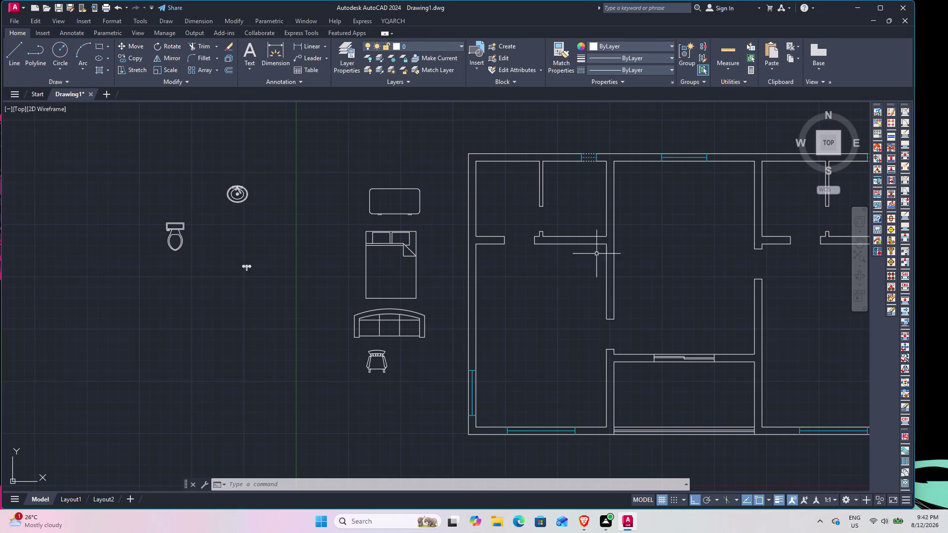
Zoom and pan the floor plan so the top-left bedroom fills the view.
scroll(down, 3)
middle_drag(675, 265, 605, 244)
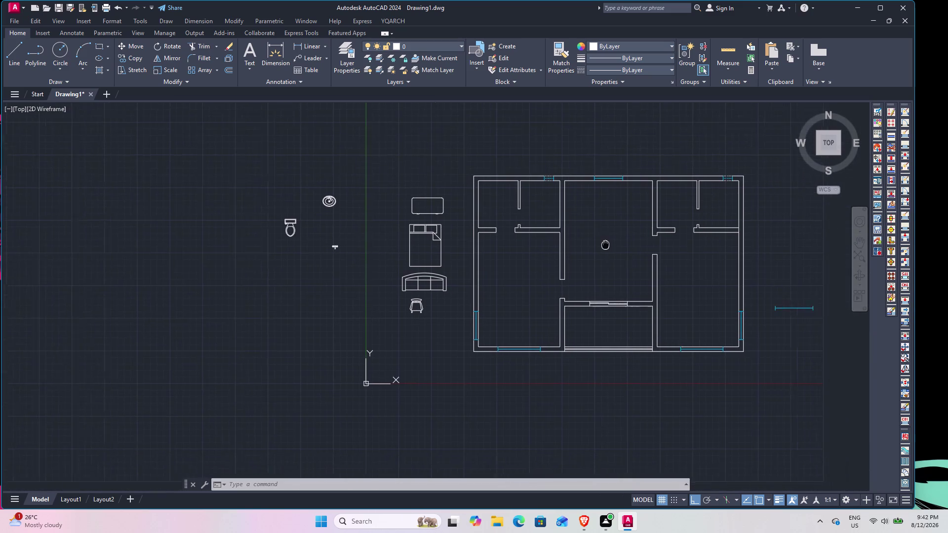
middle_drag(605, 244, 570, 250)
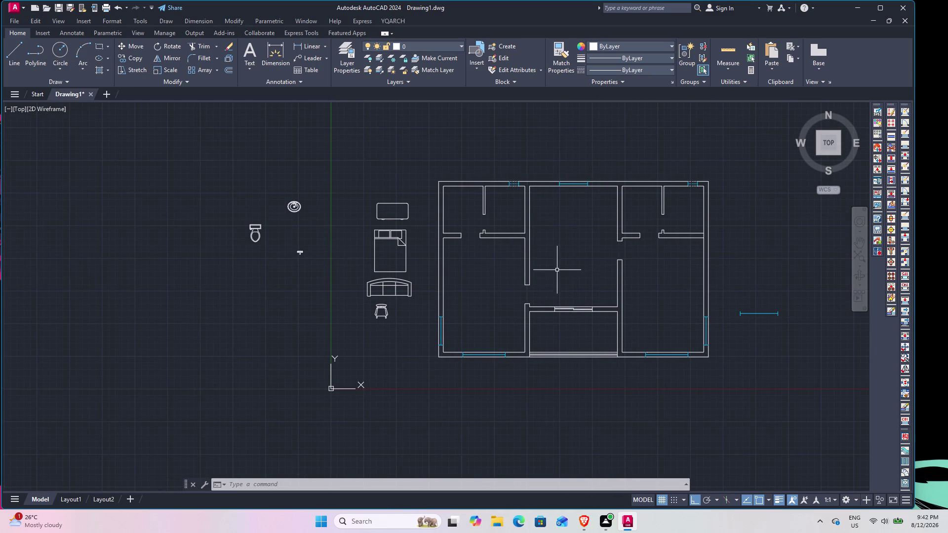
scroll(up, 3)
scroll(down, 3)
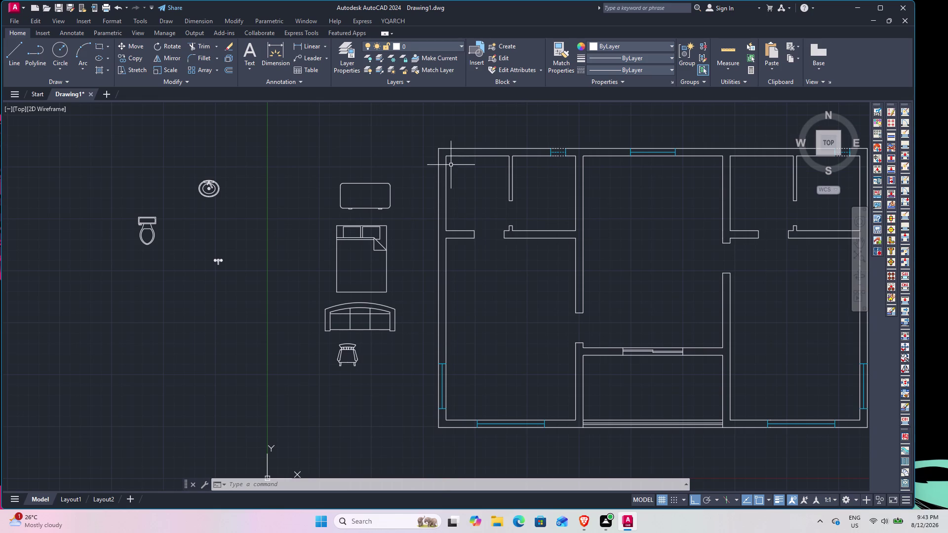
scroll(up, 3)
middle_drag(463, 170, 428, 179)
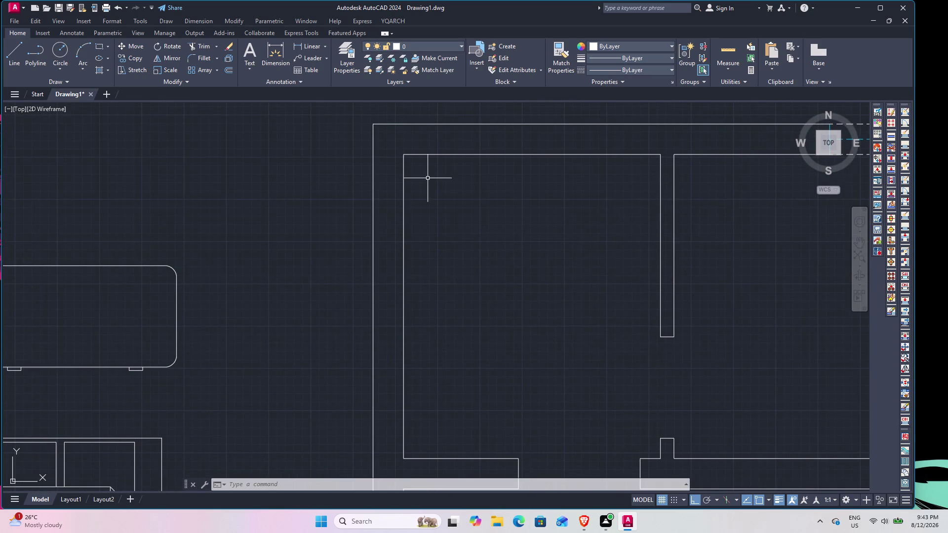
Draw a line from 1.5' below the room's inner top-left corner to its right wall.
text(L)
key(space)
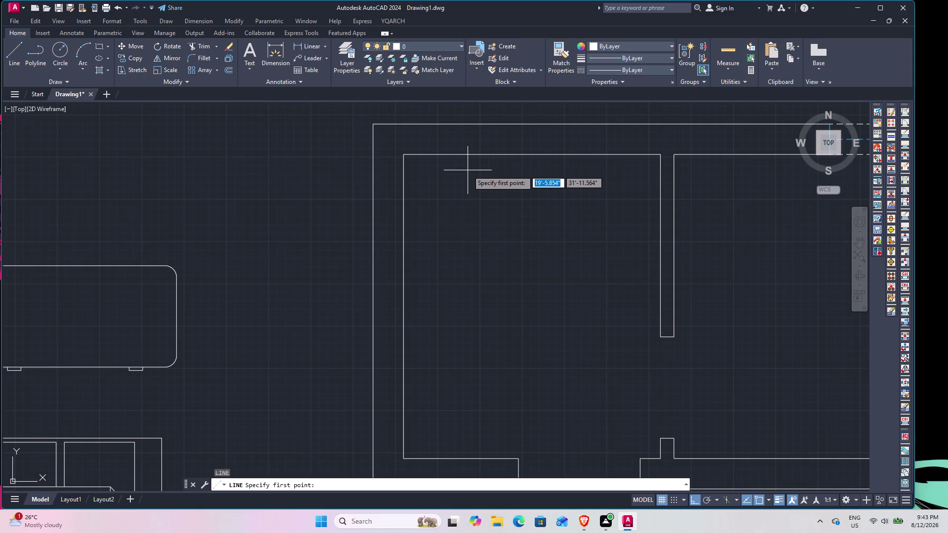
text(TK)
key(space)
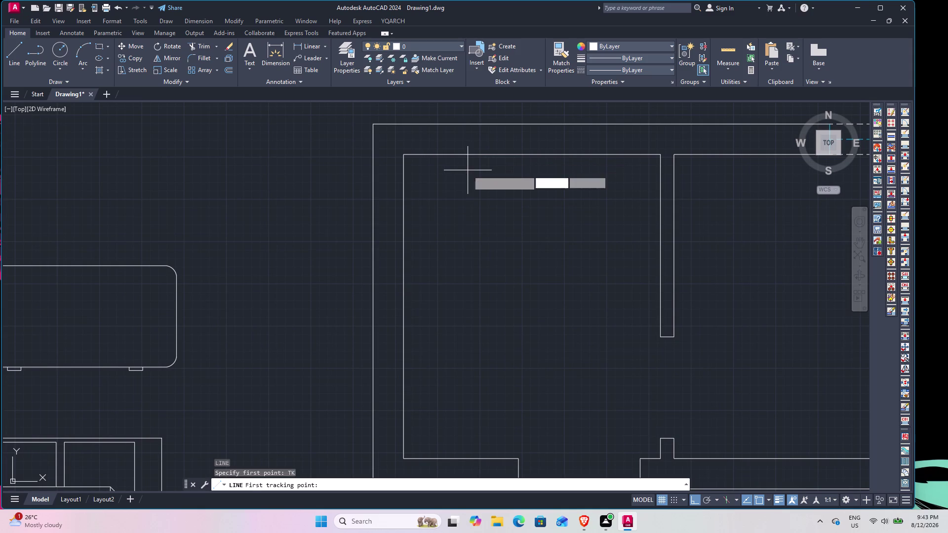
click(405, 157)
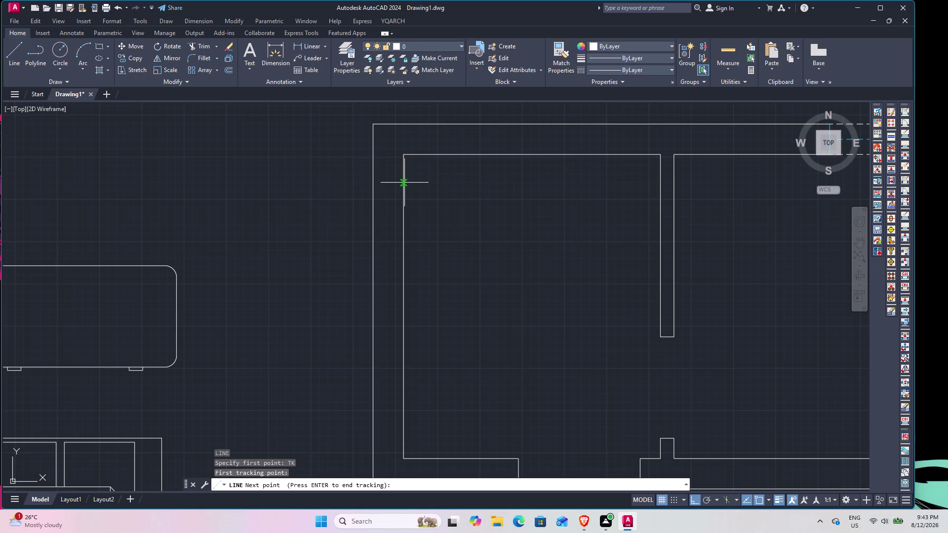
text(1)
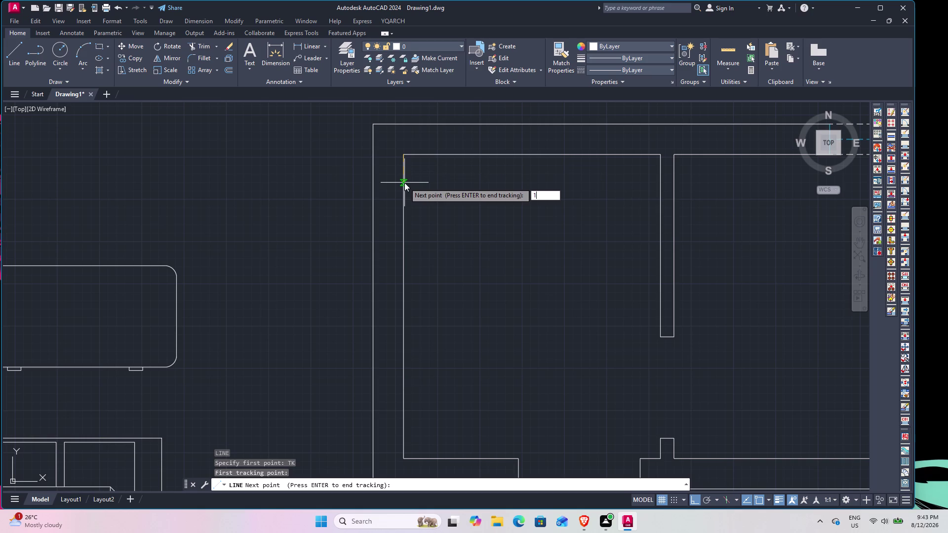
text(.5)
key(apostrophe)
key(Return)
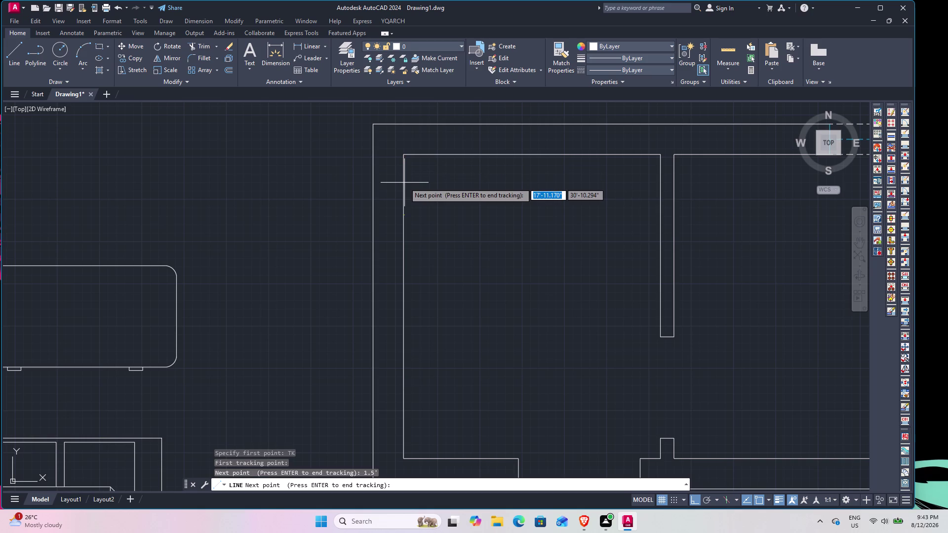
key(Return)
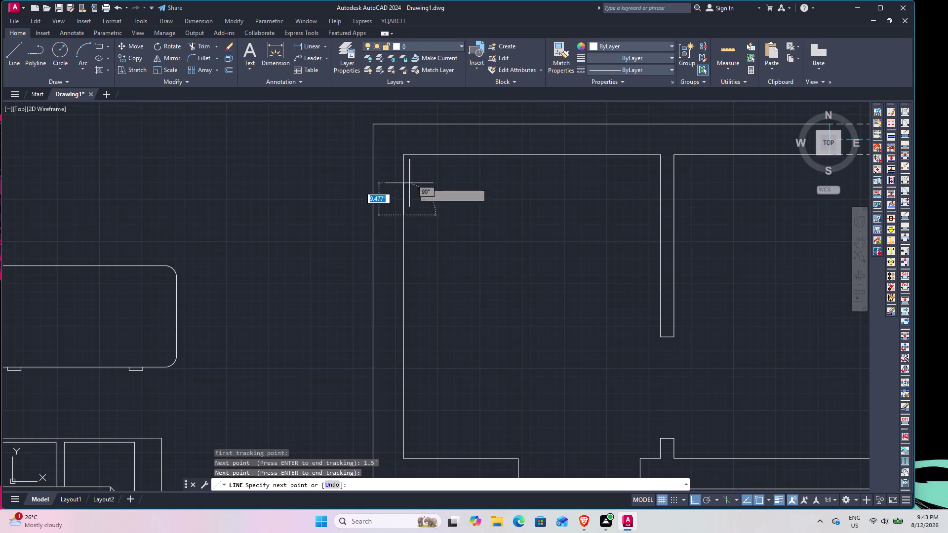
click(660, 217)
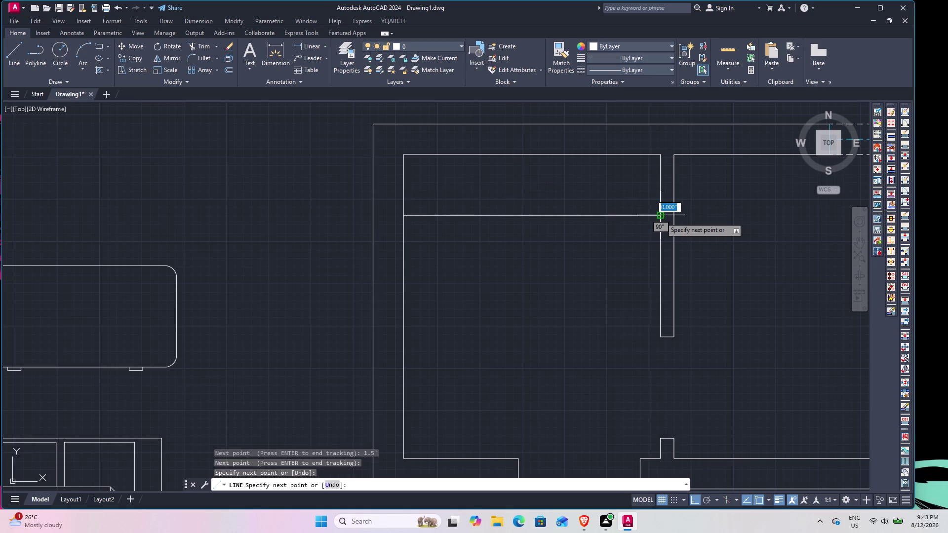
key(Escape)
scroll(down, 3)
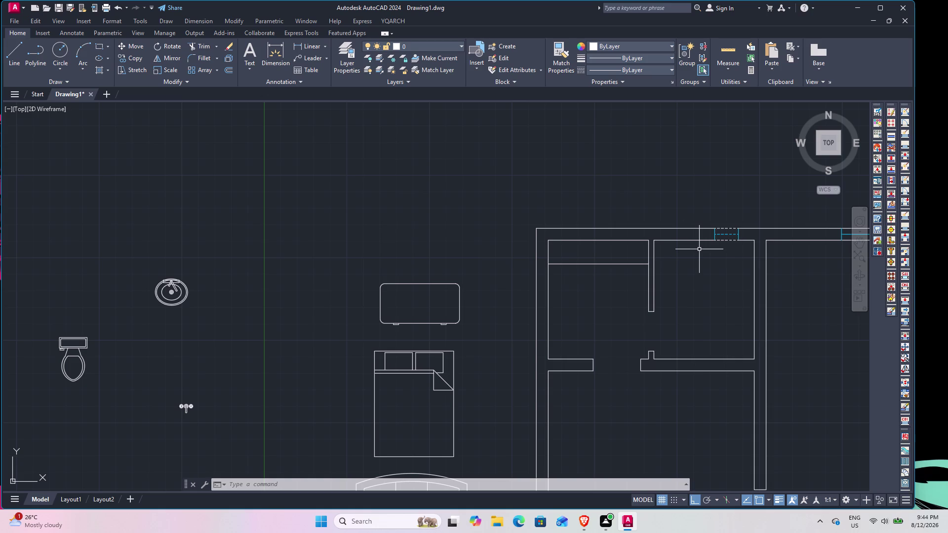
middle_drag(616, 264, 500, 190)
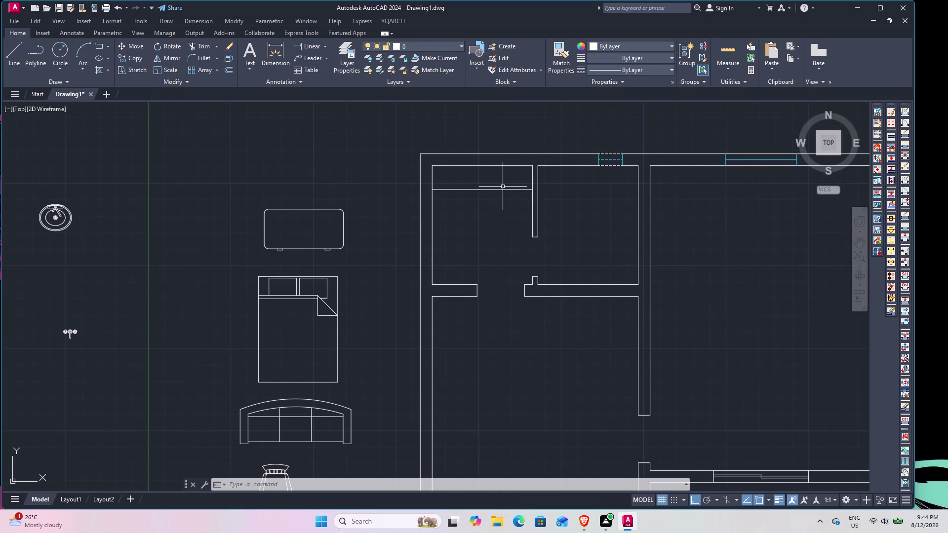
scroll(up, 3)
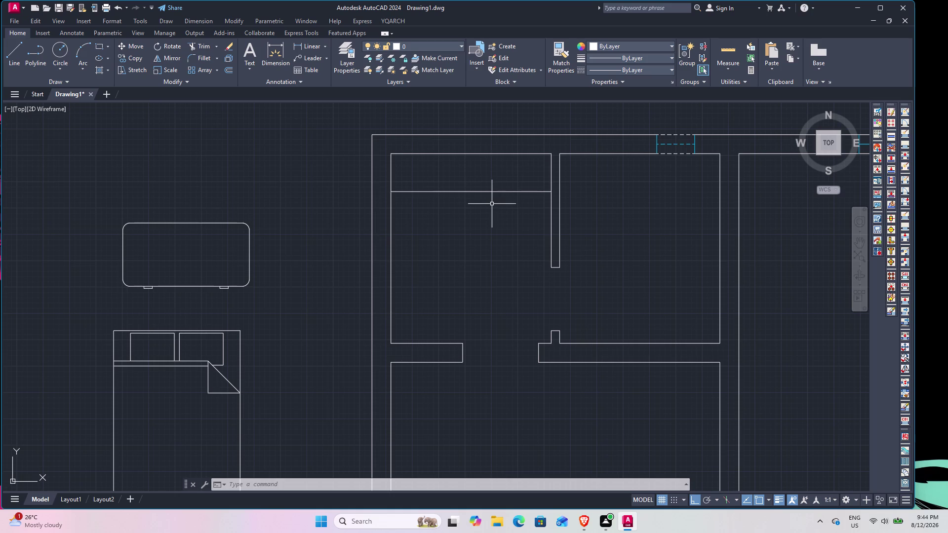
scroll(up, 3)
scroll(down, 3)
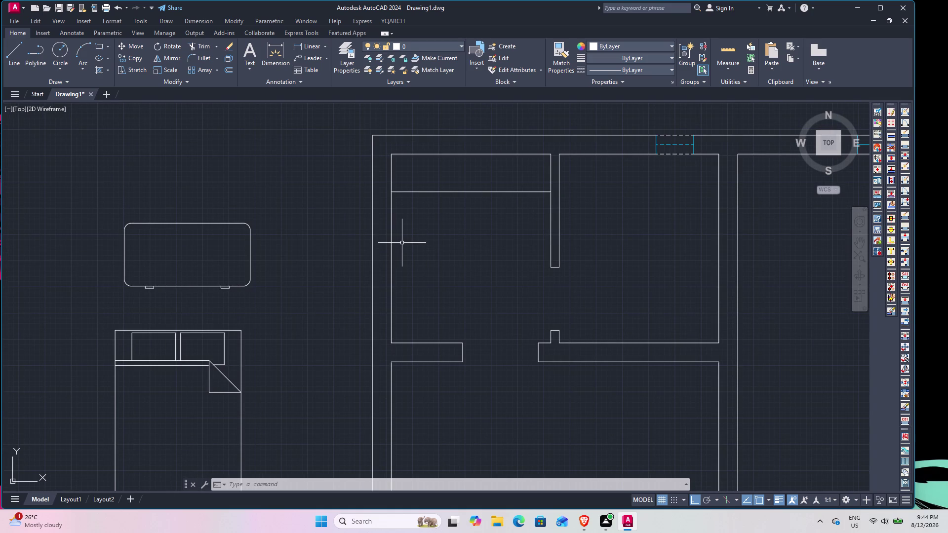
Offset the room's left wall line 1.8' inward to make a vertical line.
text(O)
key(space)
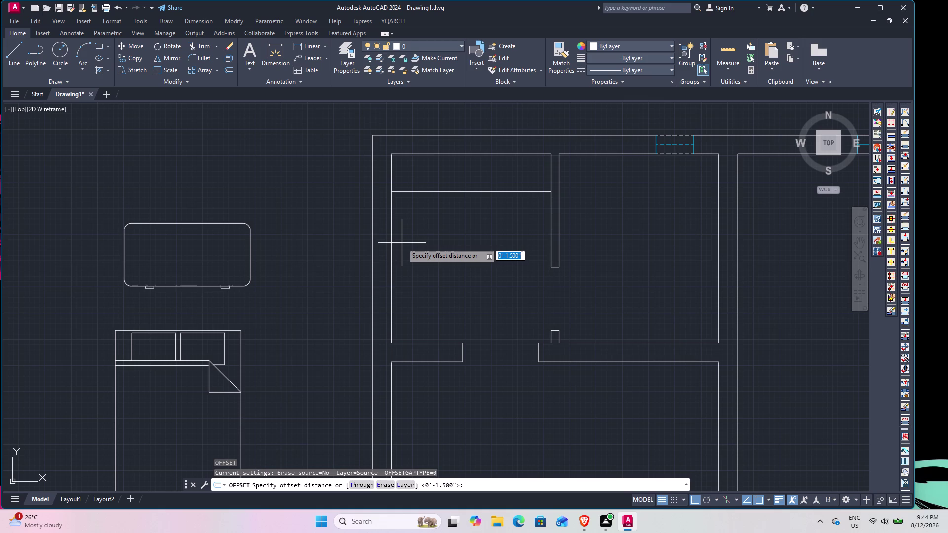
text(1.8')
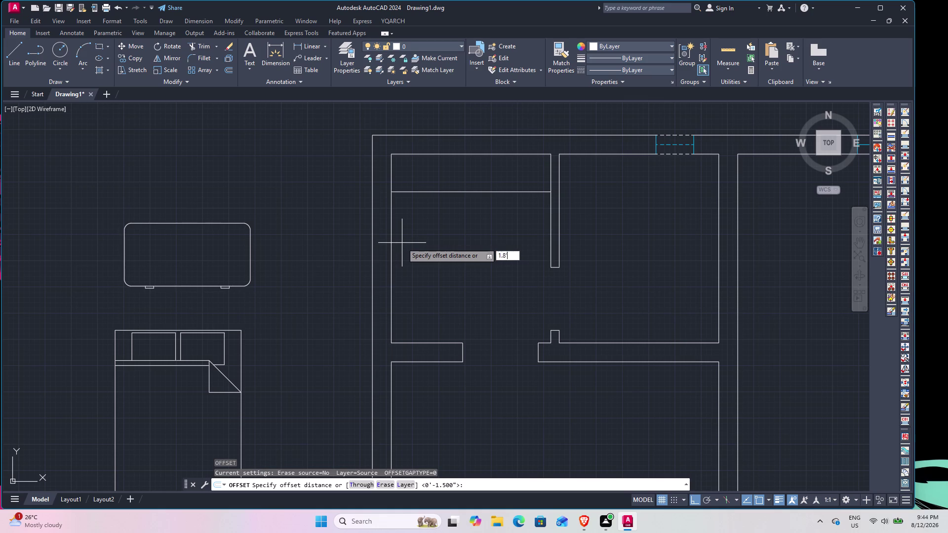
key(Return)
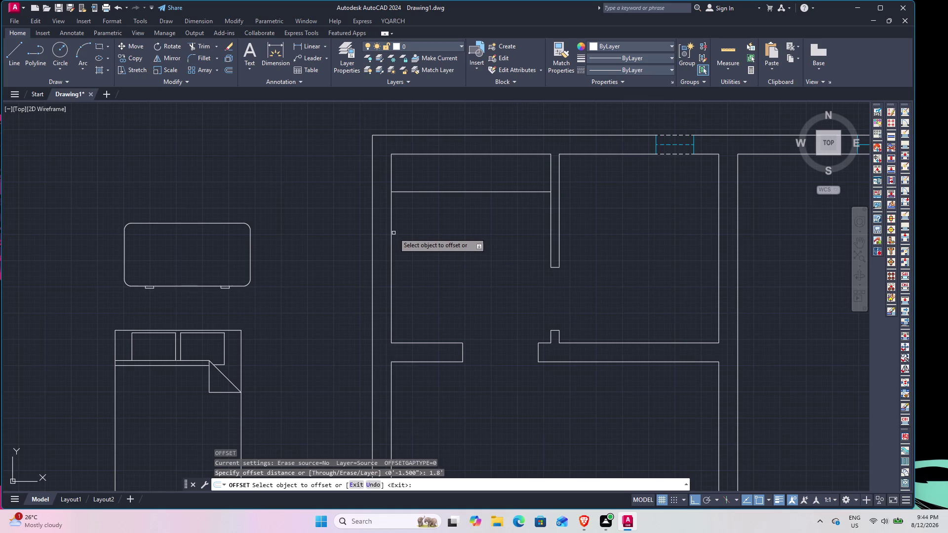
click(391, 228)
click(424, 225)
key(space)
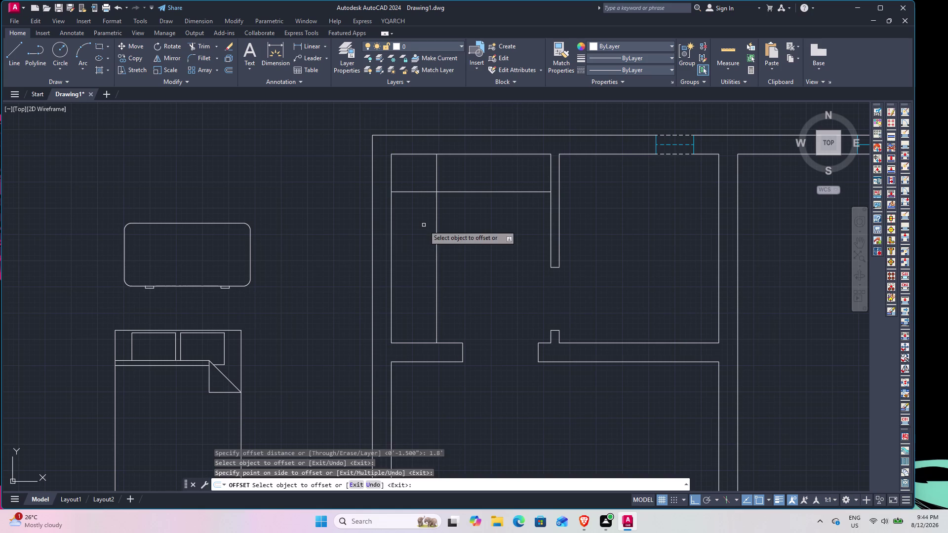
Trim the new vertical line where it extends above the horizontal line.
text(TR)
key(space)
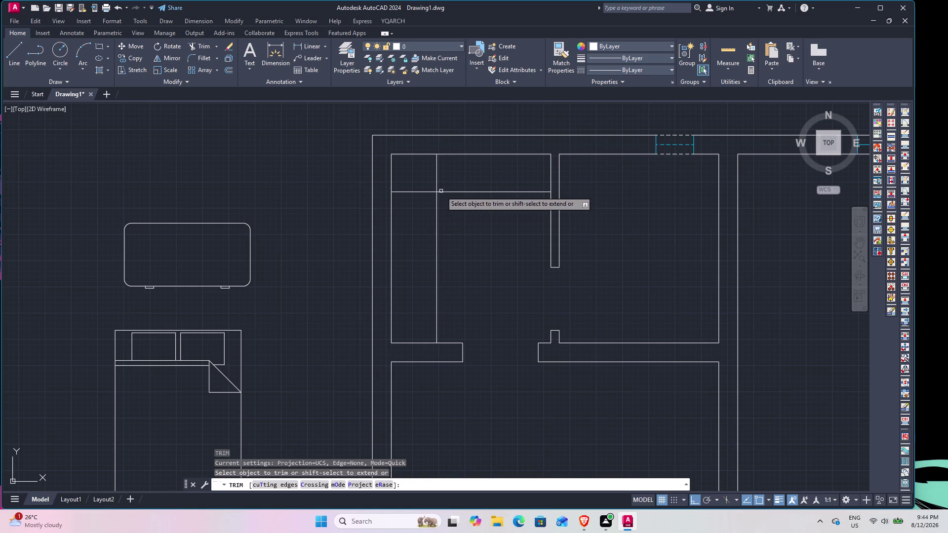
click(448, 180)
click(422, 170)
key(Escape)
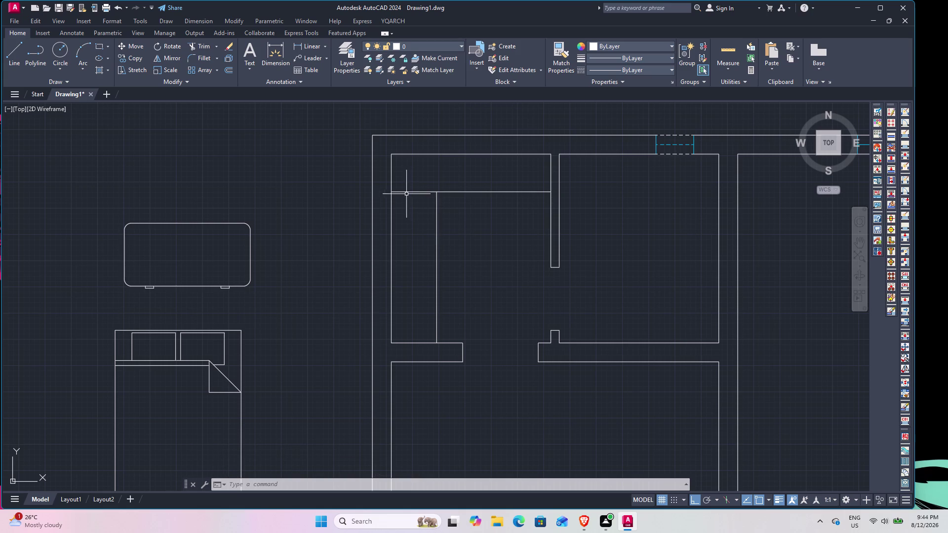
Copy the wardrobe's vertical divider 1 inch to its side.
scroll(up, 3)
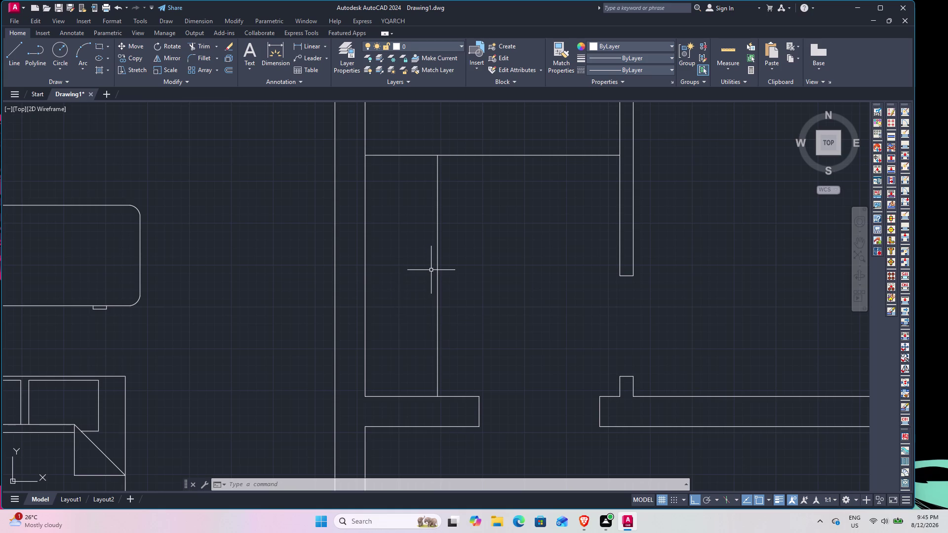
text(O)
key(space)
key(1)
key(Return)
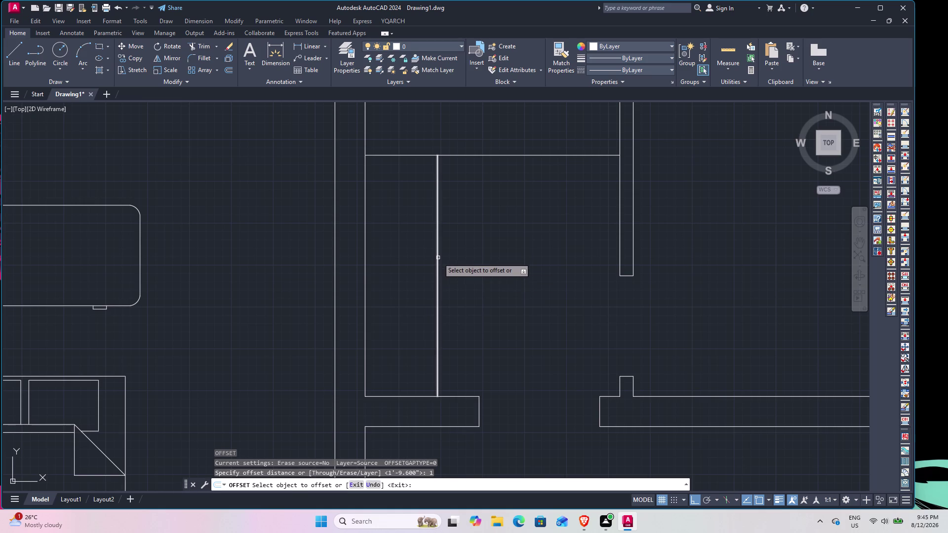
click(438, 258)
click(427, 272)
Copy the wardrobe's top line and the left wall line 1 inch inward.
click(405, 156)
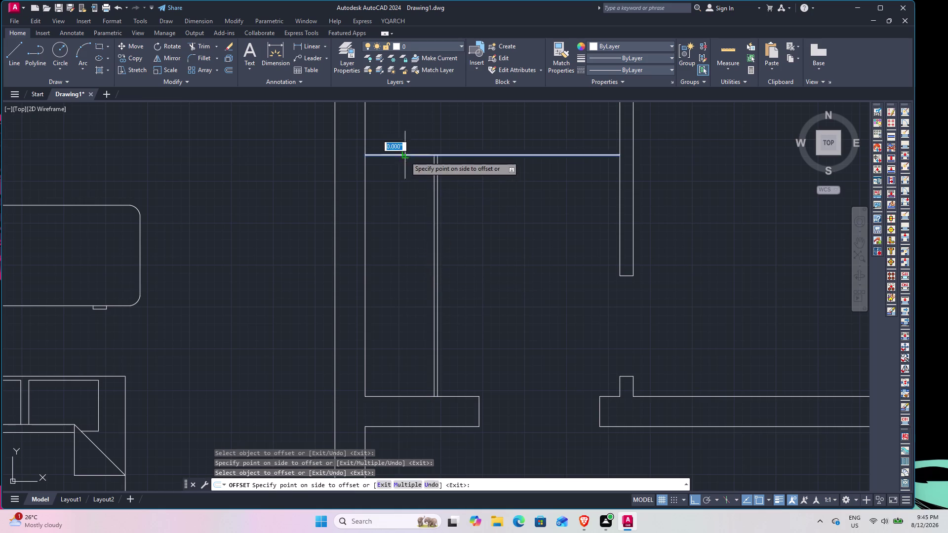
click(404, 173)
click(364, 229)
click(376, 229)
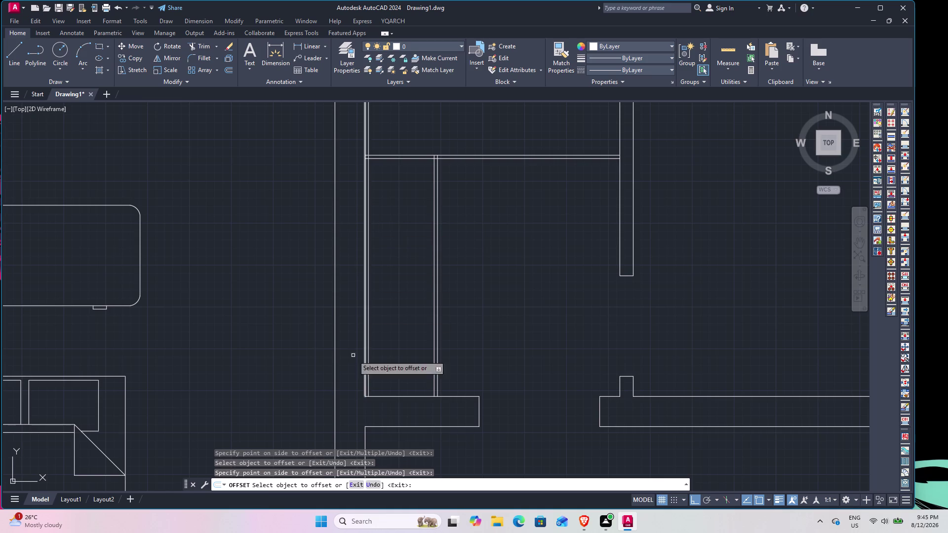
click(390, 396)
click(396, 381)
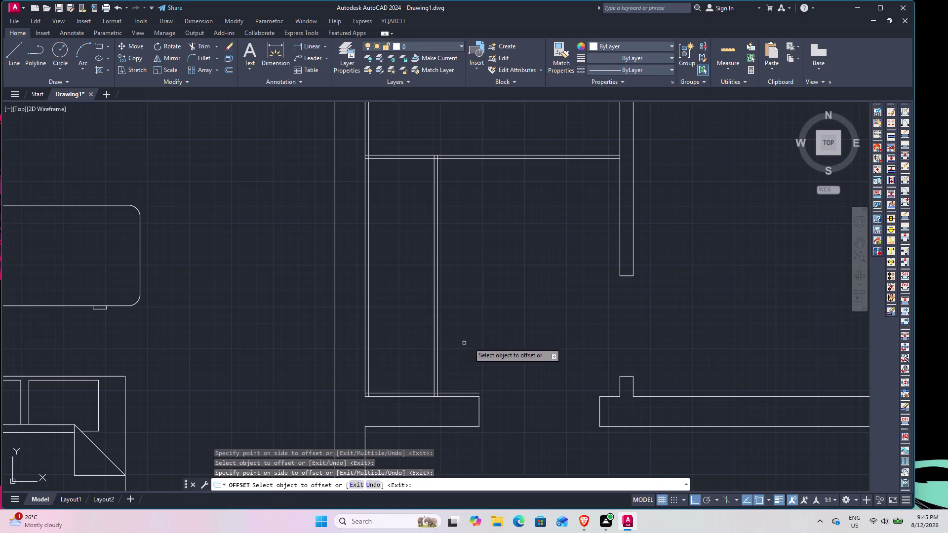
key(Escape)
text(TR)
key(space)
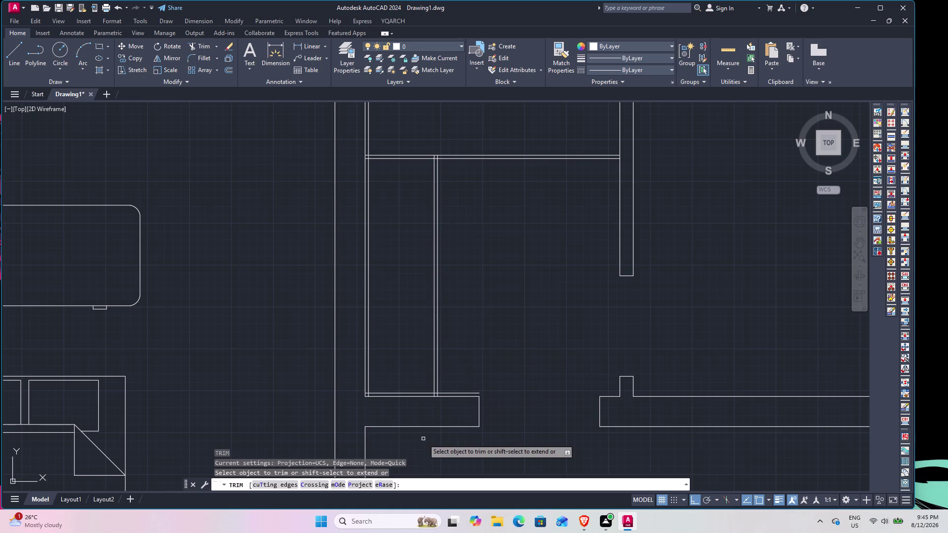
Trim the overlapping line ends at the wardrobe's bottom corners with fences and picks.
scroll(up, 3)
click(554, 243)
click(549, 222)
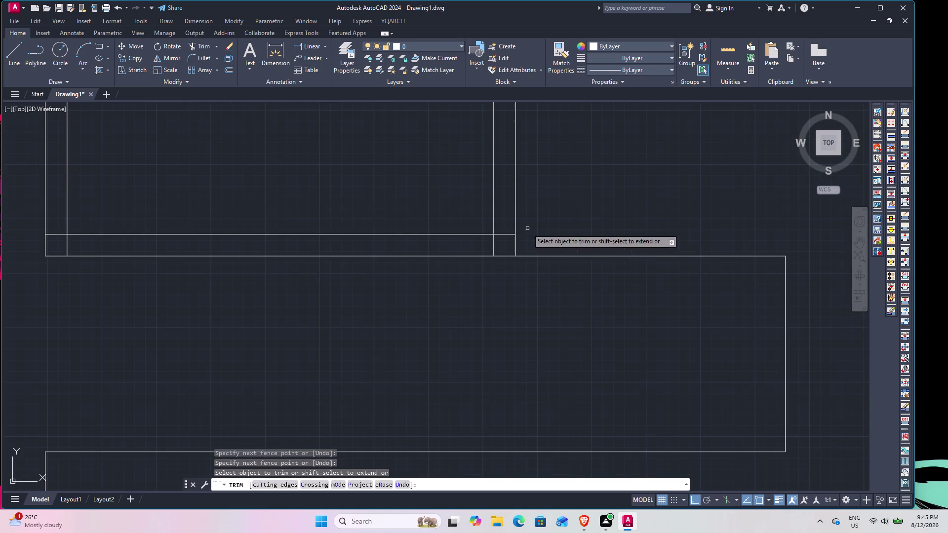
click(505, 224)
click(503, 245)
click(498, 248)
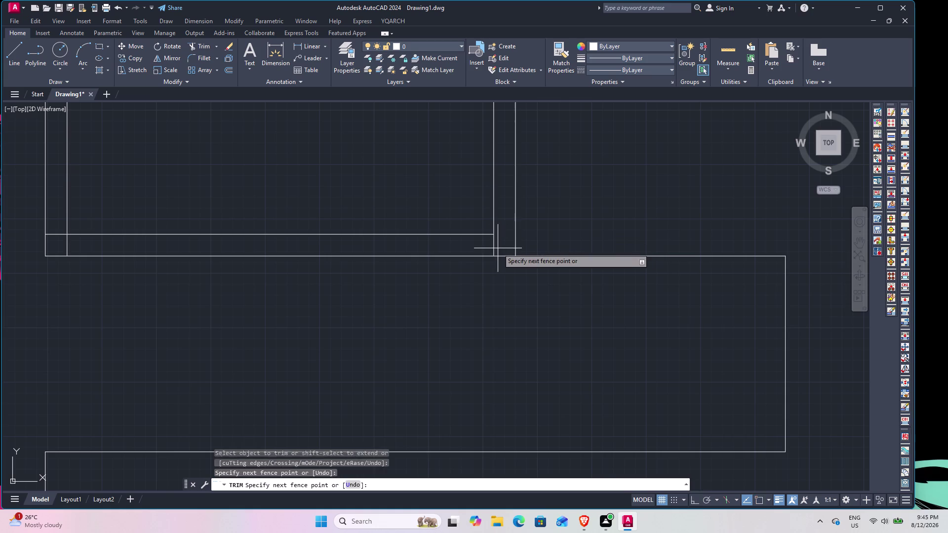
click(491, 248)
click(77, 243)
click(62, 246)
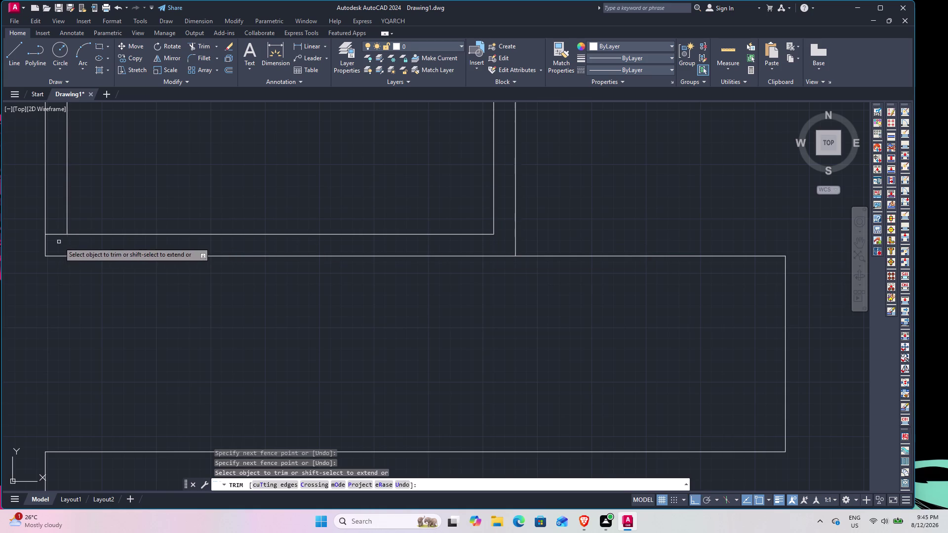
click(59, 242)
click(58, 221)
Fence-trim the crossed line ends at the next wardrobe corner.
scroll(down, 3)
middle_drag(125, 147, 168, 431)
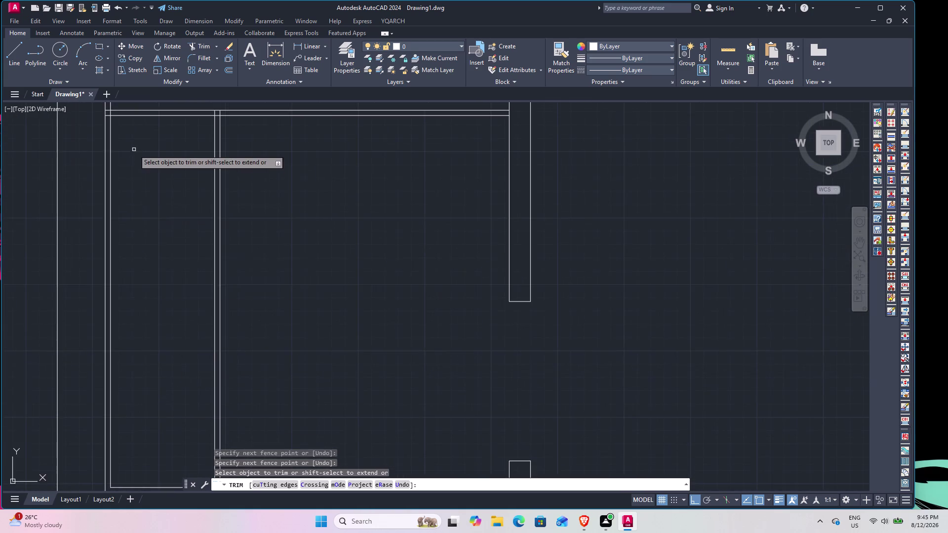
middle_drag(134, 153, 182, 293)
scroll(up, 3)
click(133, 272)
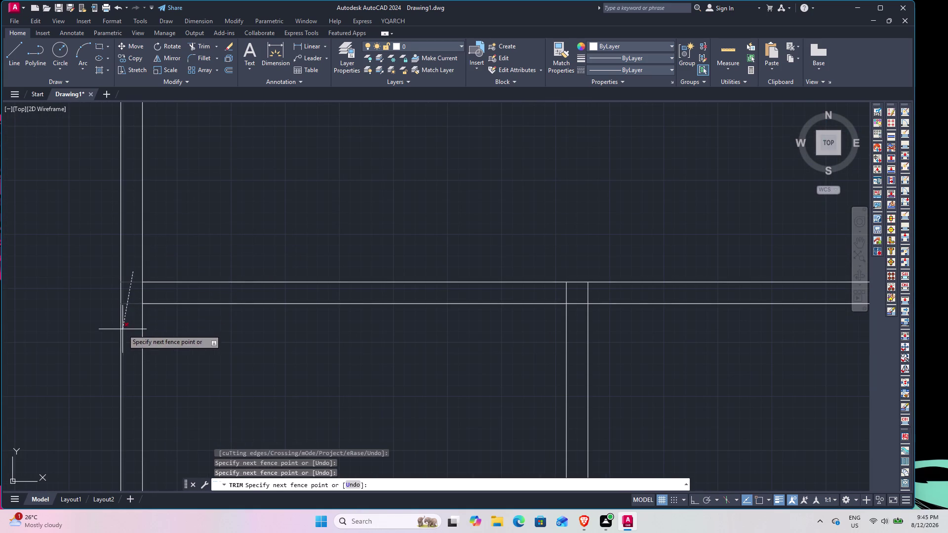
click(122, 329)
drag(135, 295, 140, 293)
click(156, 288)
drag(599, 294, 594, 294)
click(552, 297)
click(574, 312)
click(574, 295)
scroll(down, 3)
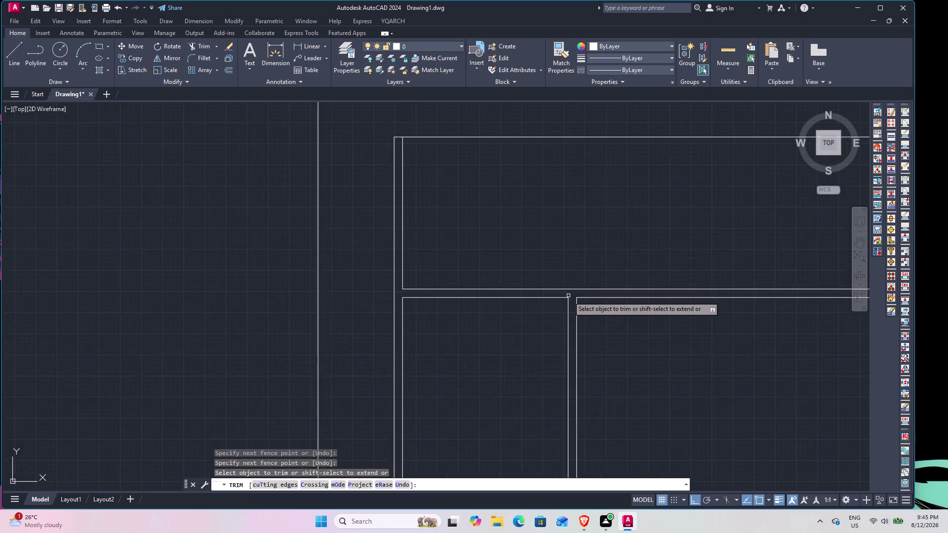
Trim the line above the tall wardrobe rectangle, then end trimming.
scroll(down, 3)
middle_drag(560, 308, 512, 184)
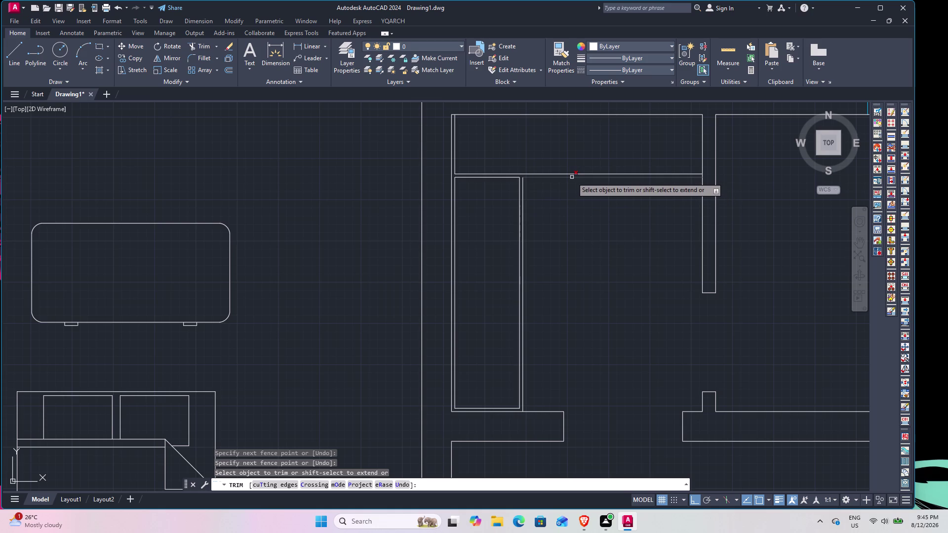
click(571, 177)
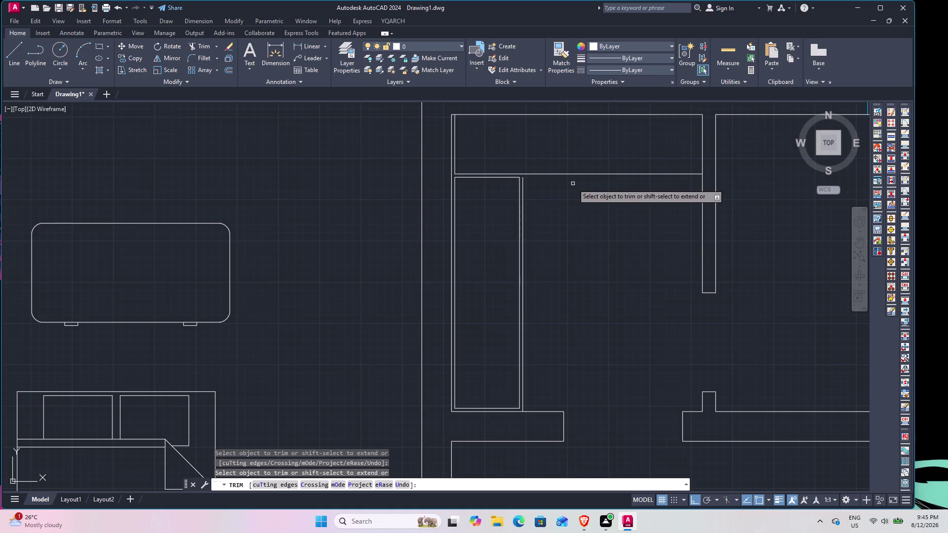
scroll(down, 3)
scroll(up, 3)
scroll(up, 3)
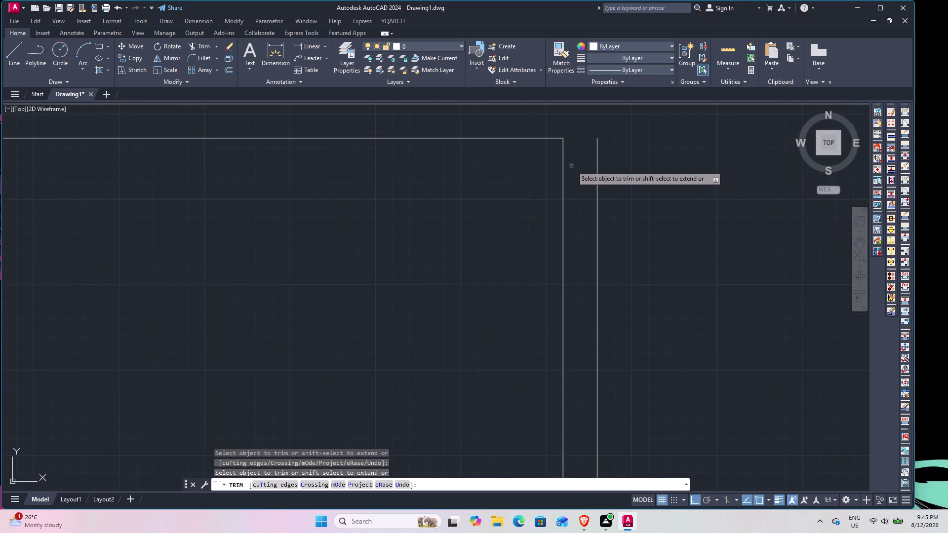
key(Escape)
Try extending a line with EX, cancel it, and view the whole wardrobe again.
text(E)
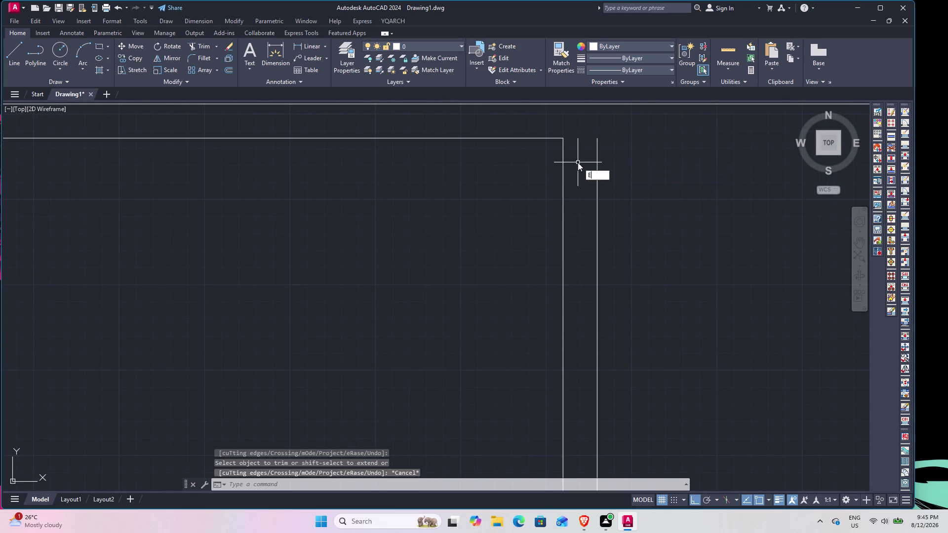
text(X)
key(space)
click(598, 163)
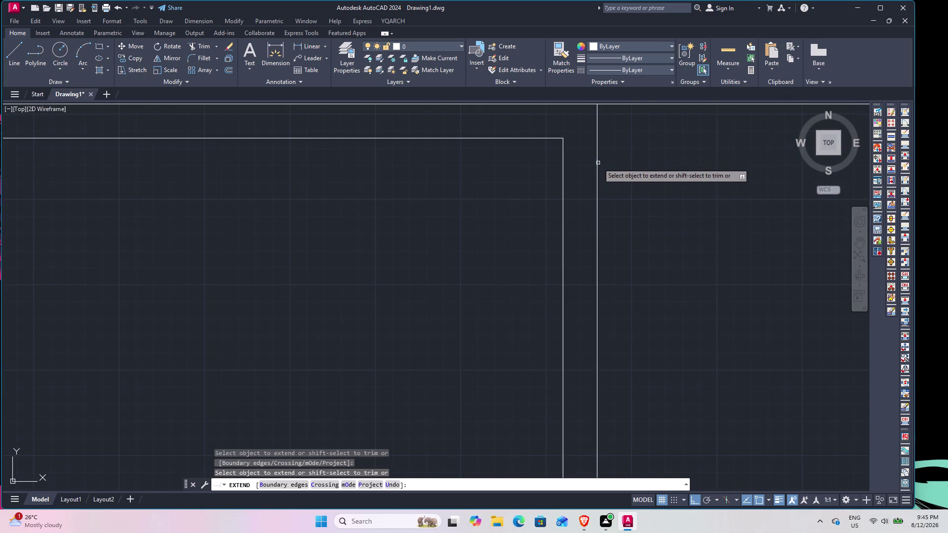
key(grave)
key(Escape)
key(Escape)
scroll(down, 3)
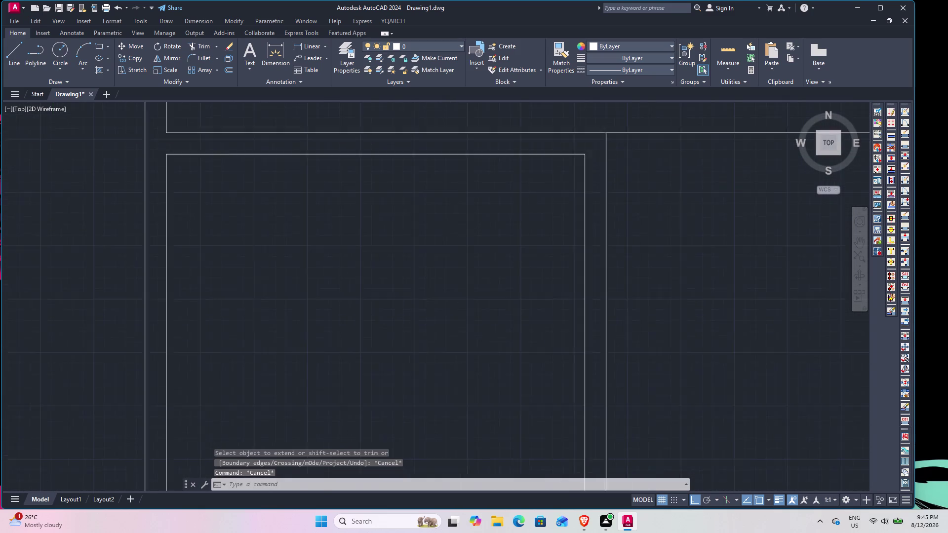
scroll(down, 3)
scroll(down, 3)
middle_drag(601, 185, 351, 194)
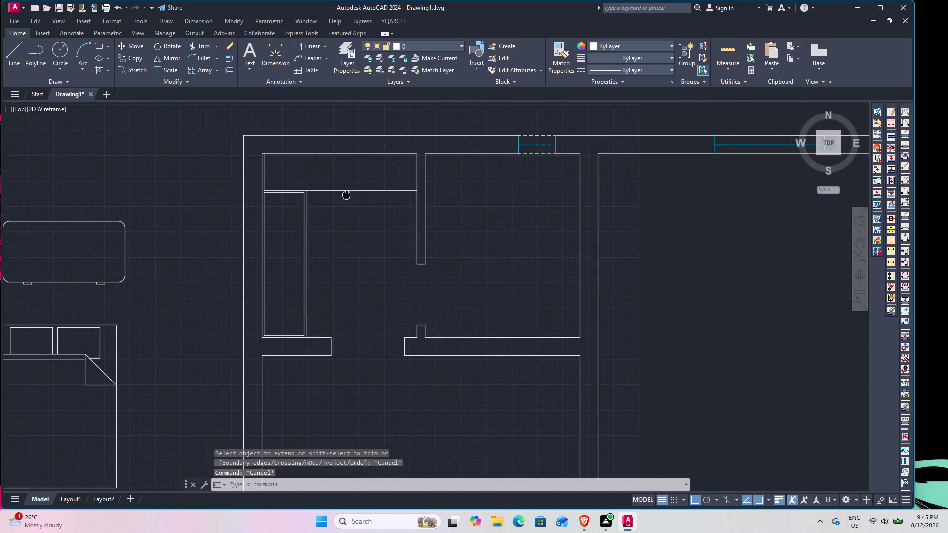
middle_drag(351, 194, 368, 185)
Start the DI and DIM commands, cancelling each one.
text(D)
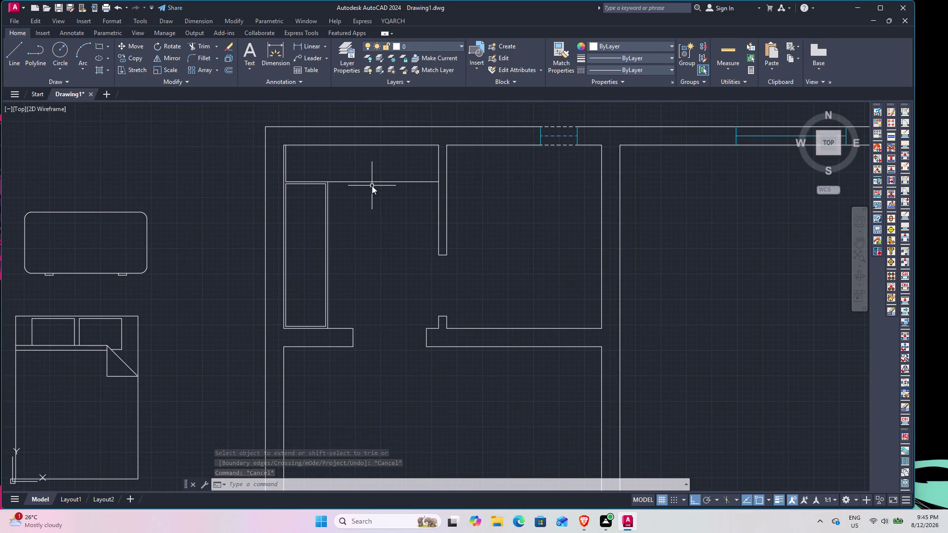
text(I)
key(space)
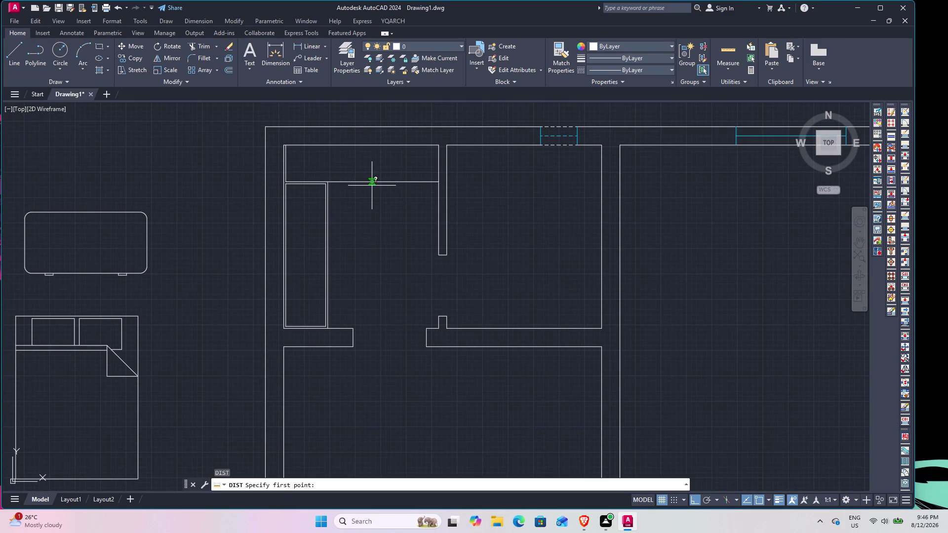
key(Escape)
text(DI)
key(space)
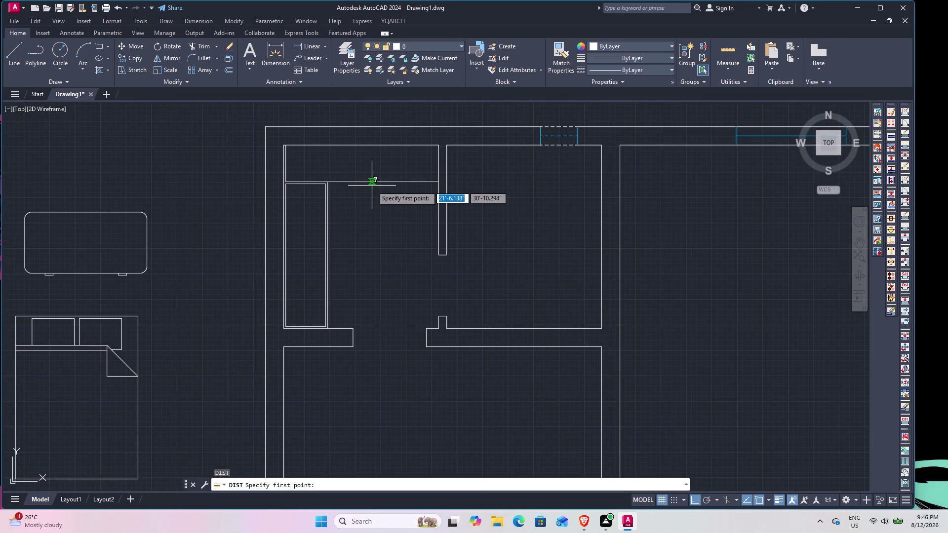
key(Escape)
text(DI)
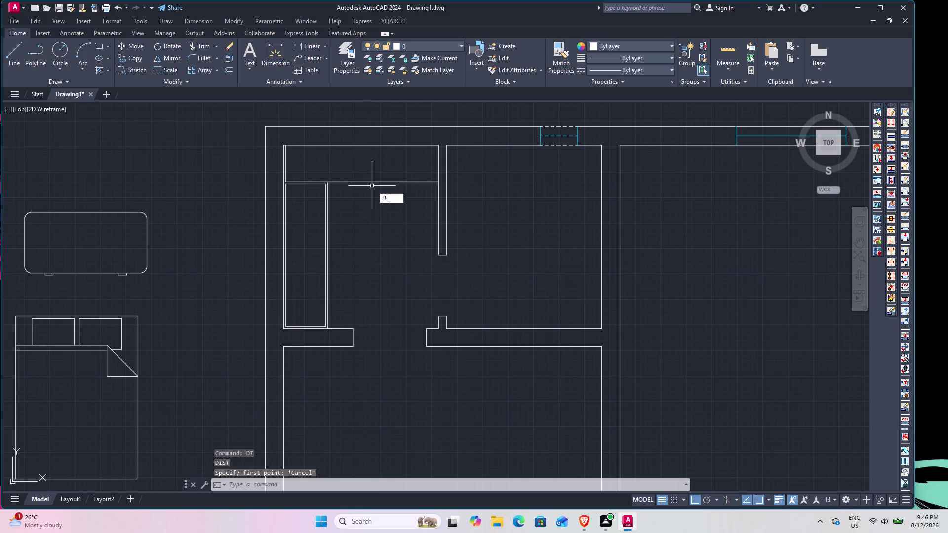
text(M)
key(space)
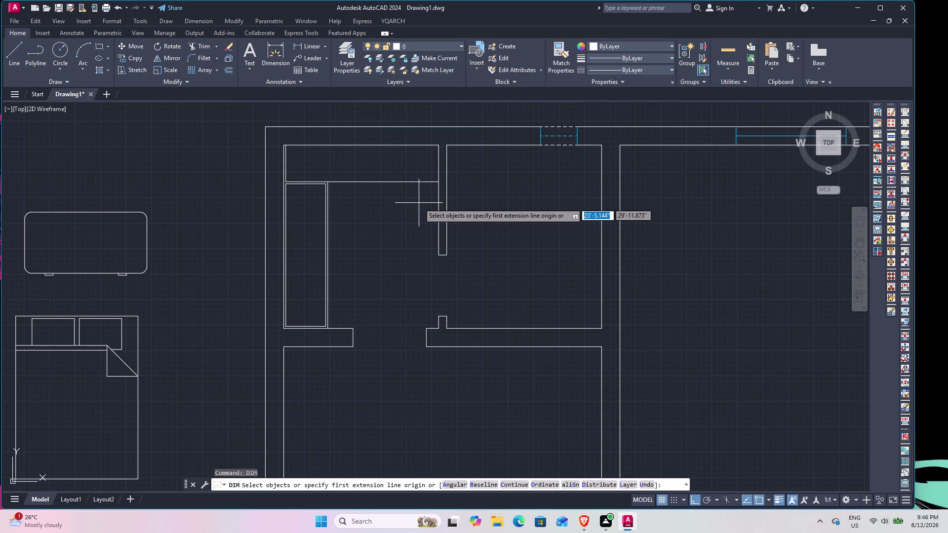
key(Escape)
Open the Dimension Style Manager and back out of creating a new style.
text(D)
key(space)
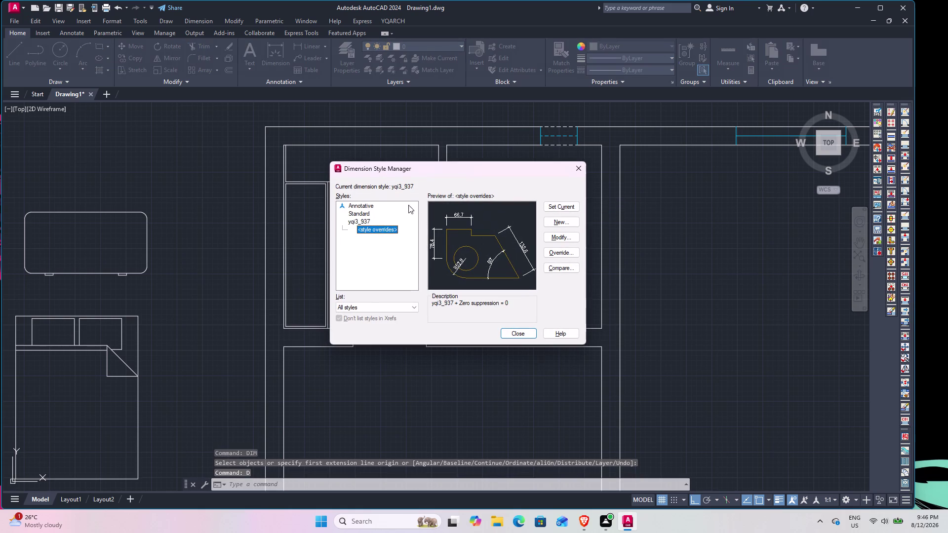
click(559, 223)
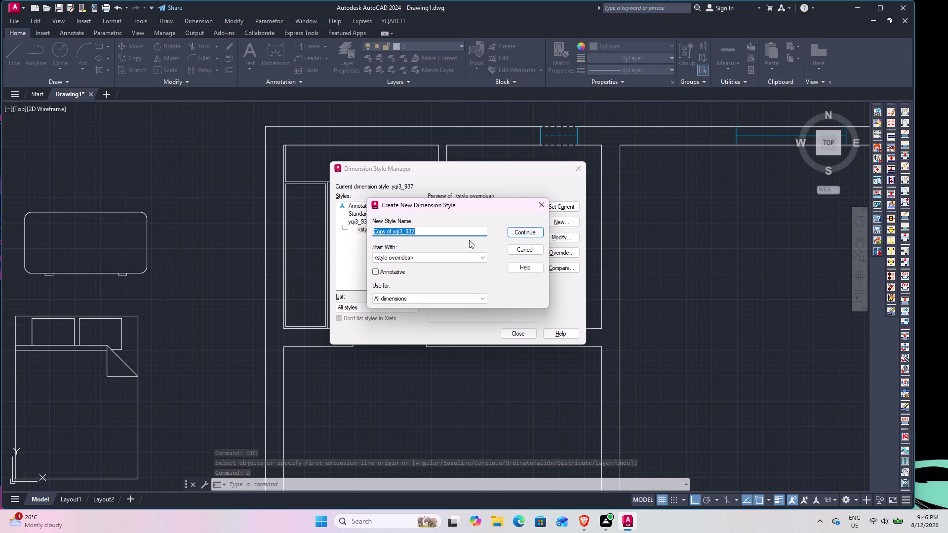
click(527, 249)
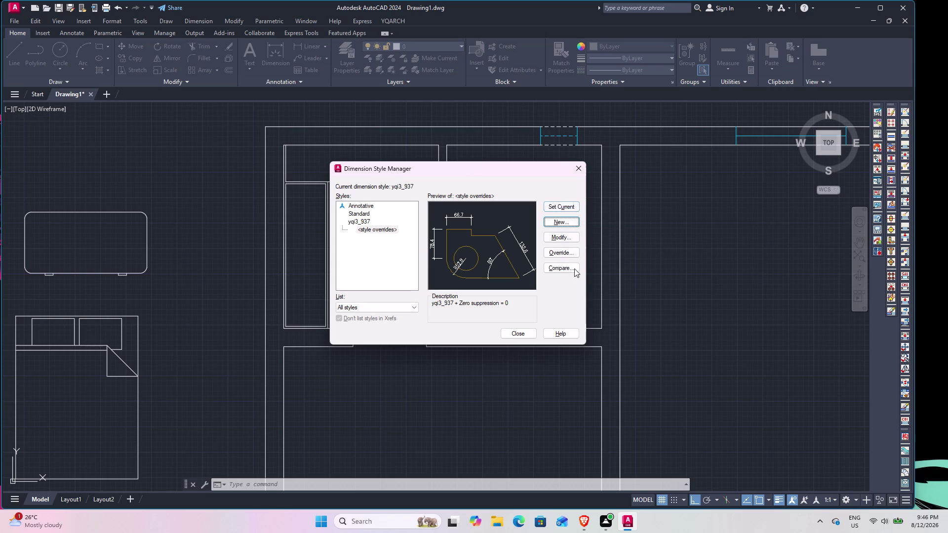
Review the style override's Primary Units, Tolerances, Alternate Units and Symbols pages, then cancel.
click(562, 233)
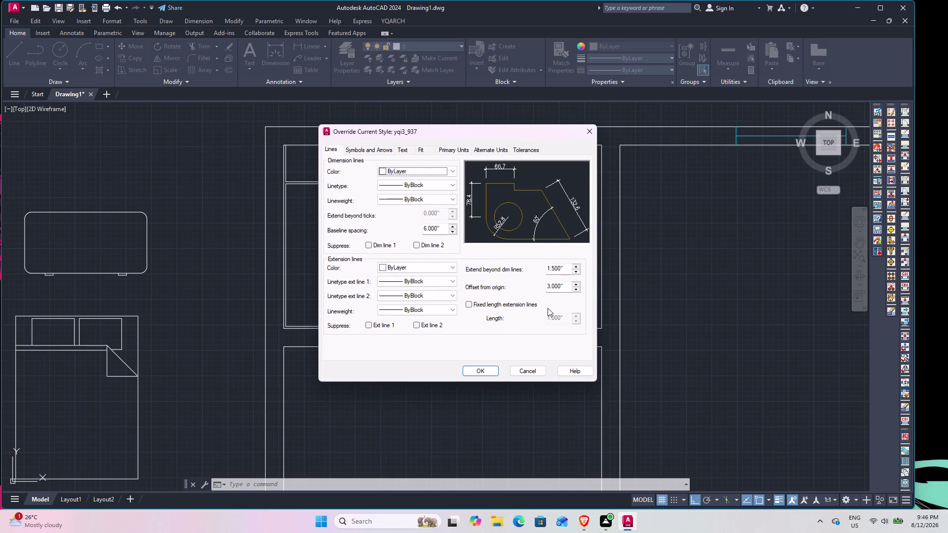
click(454, 148)
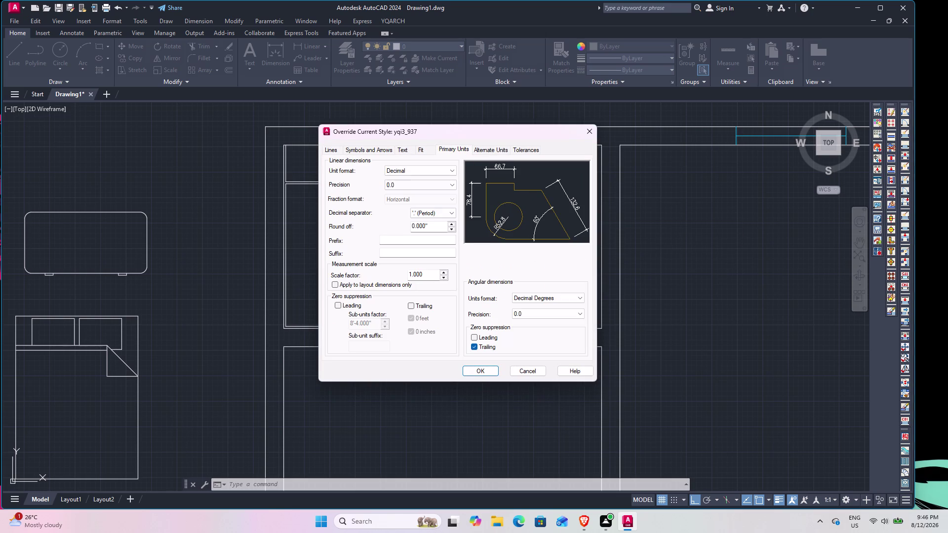
click(534, 151)
click(533, 150)
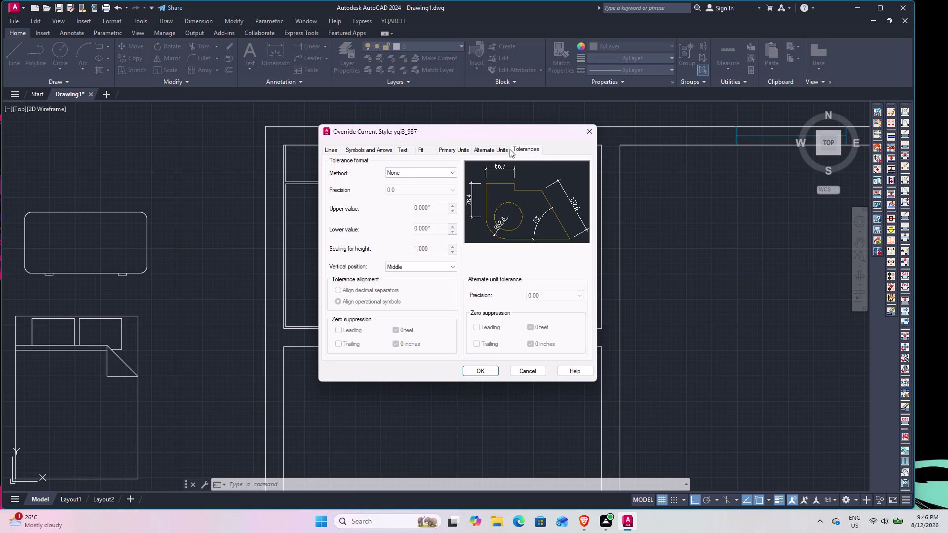
click(492, 147)
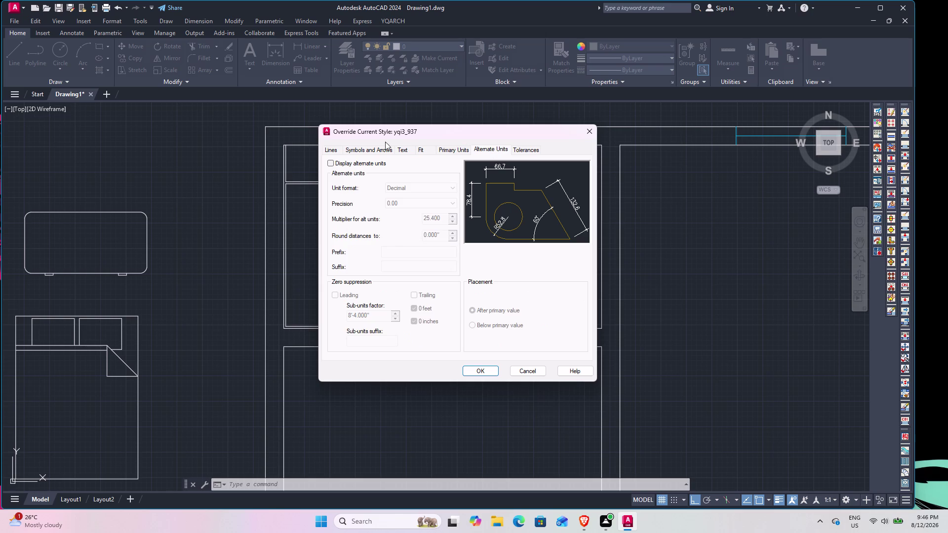
click(369, 145)
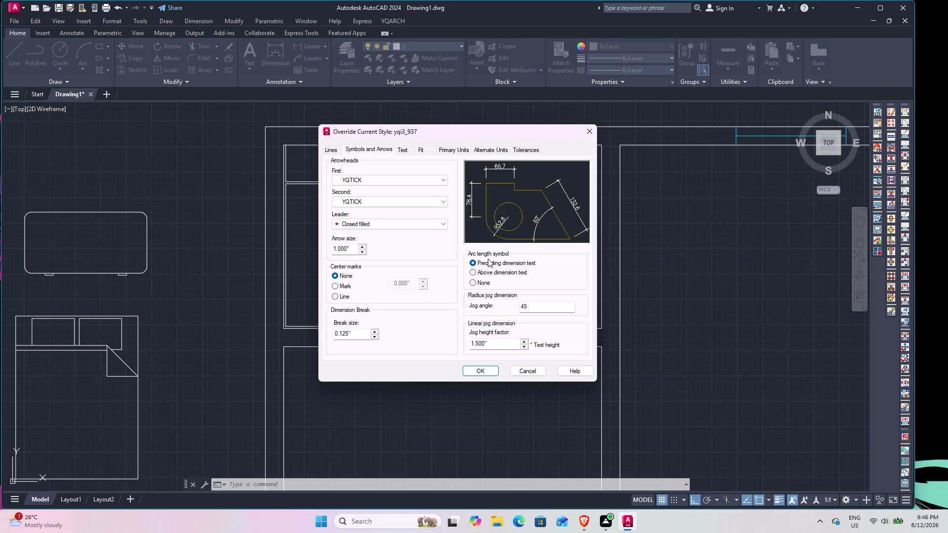
click(587, 130)
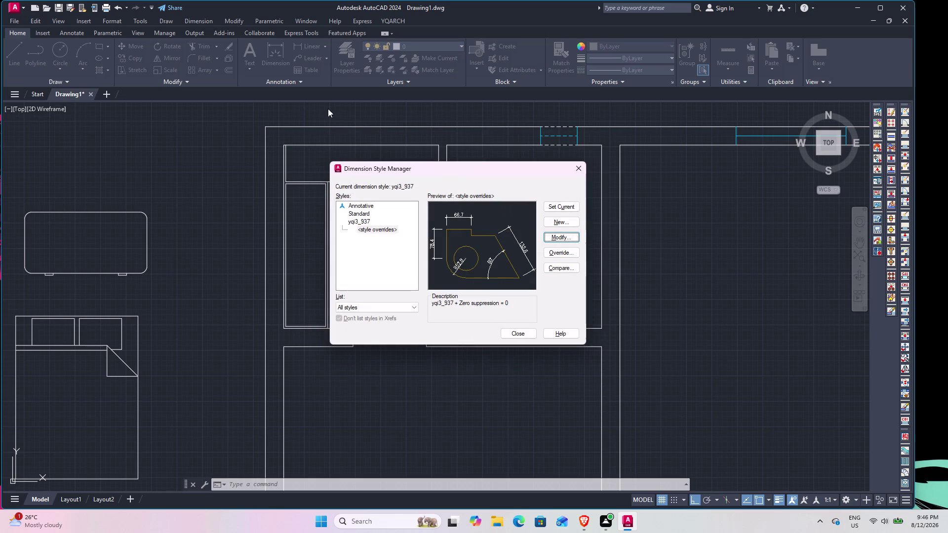
Close the Dimension Style Manager and open Options from the drawing's right-click menu.
click(580, 164)
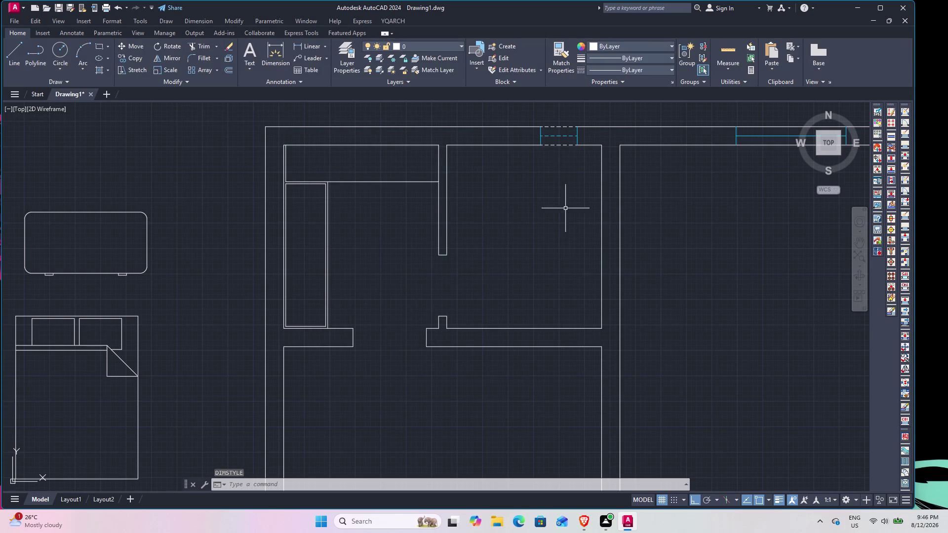
scroll(down, 3)
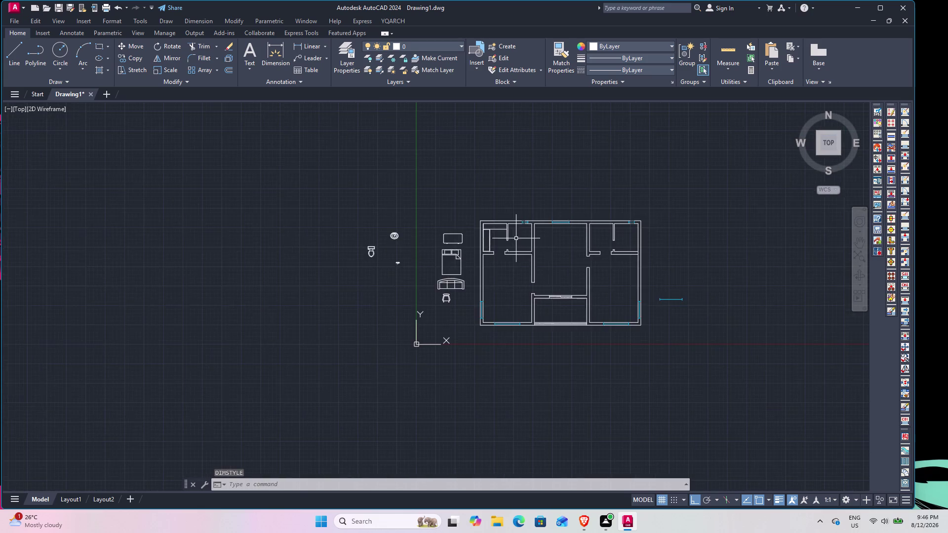
scroll(up, 3)
right_click(542, 205)
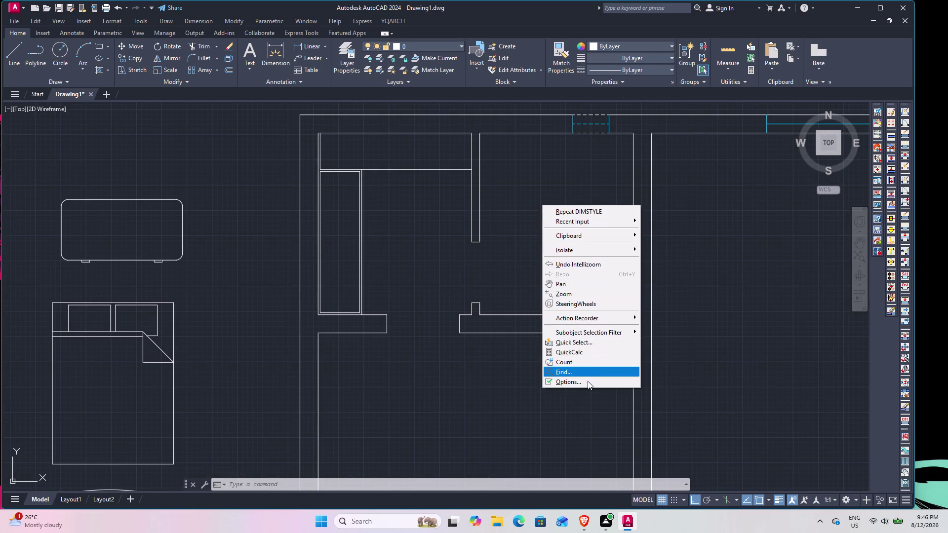
click(587, 381)
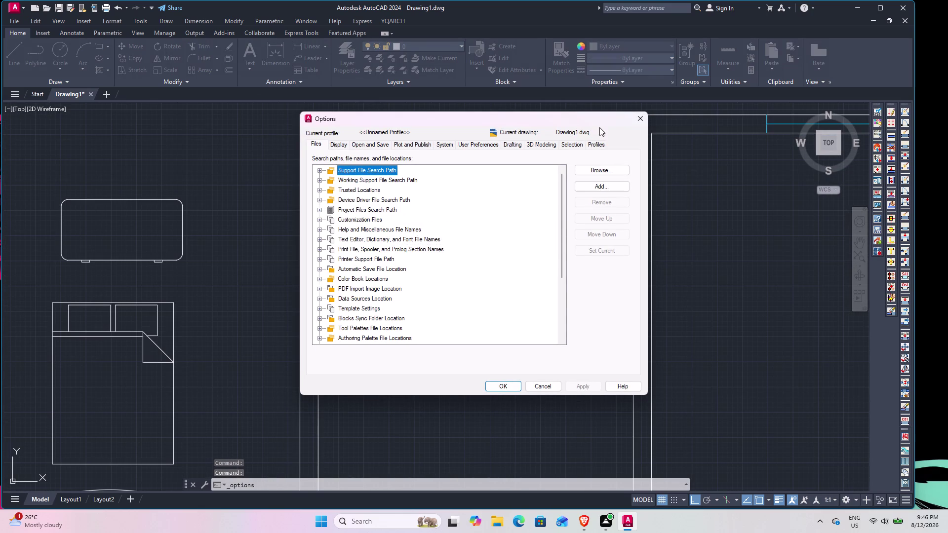
Cancel the Options dialog without changing any settings.
click(640, 118)
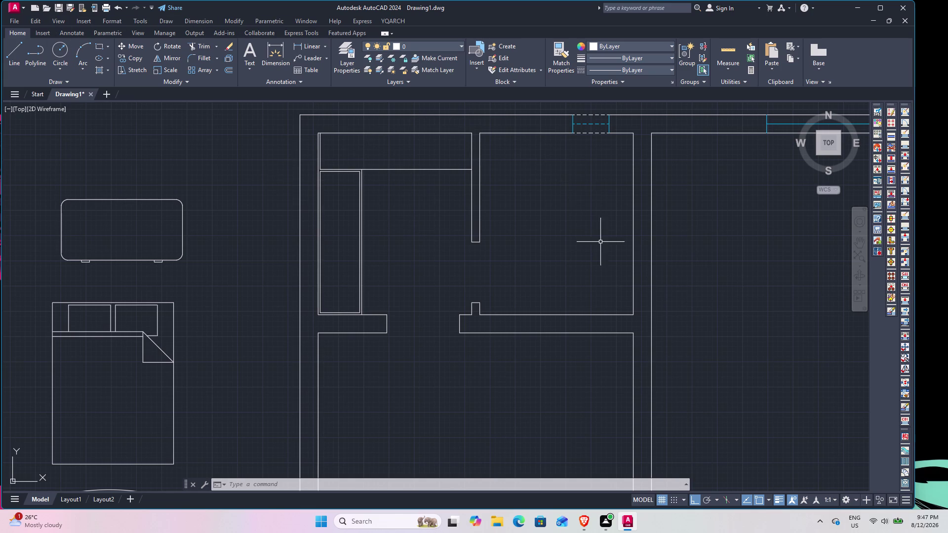
click(876, 14)
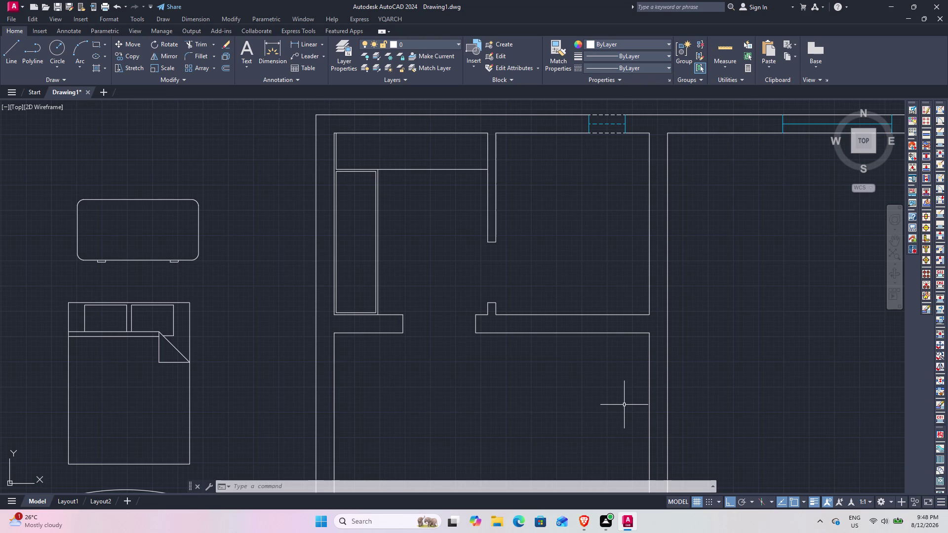
Enlarge the AutoSnap marker and aperture size in the Options Drafting settings, and apply them.
text(OP)
text(Y)
key(BackSpace)
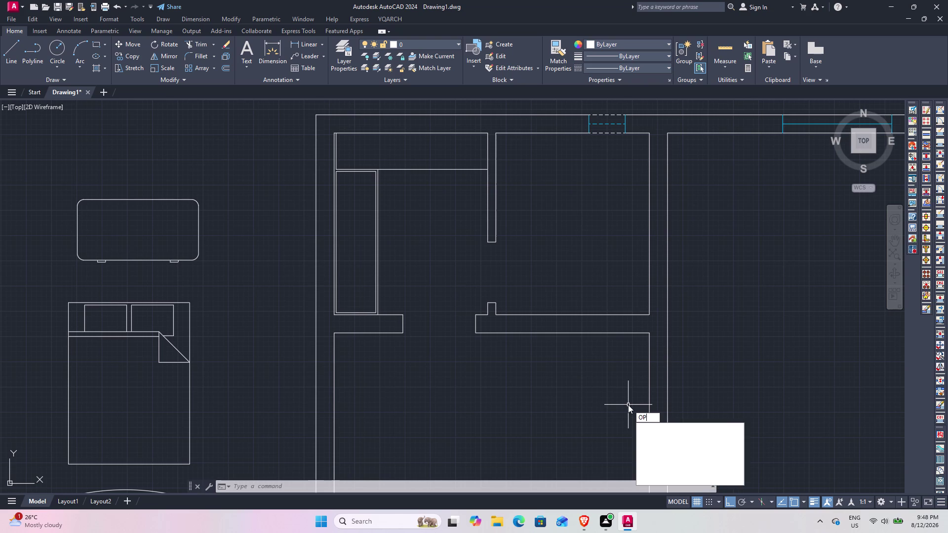
key(t)
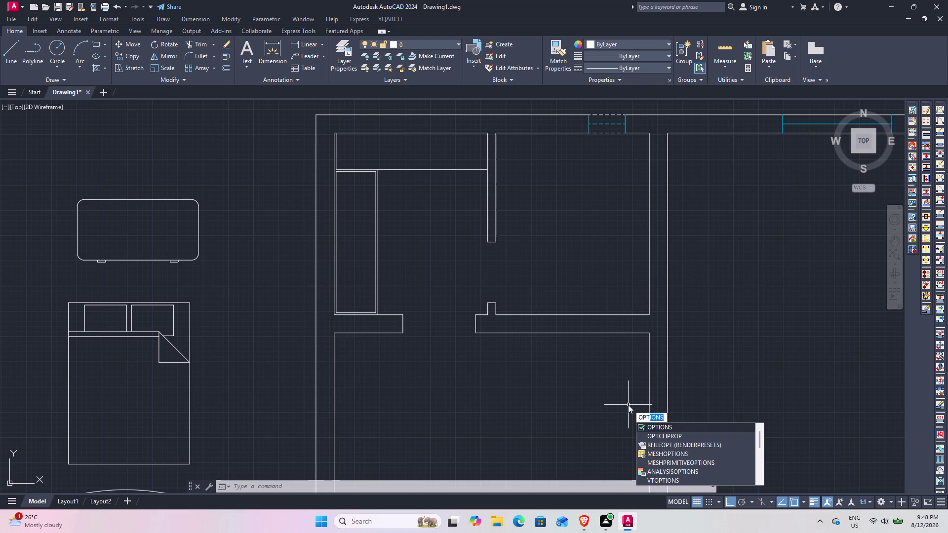
key(Return)
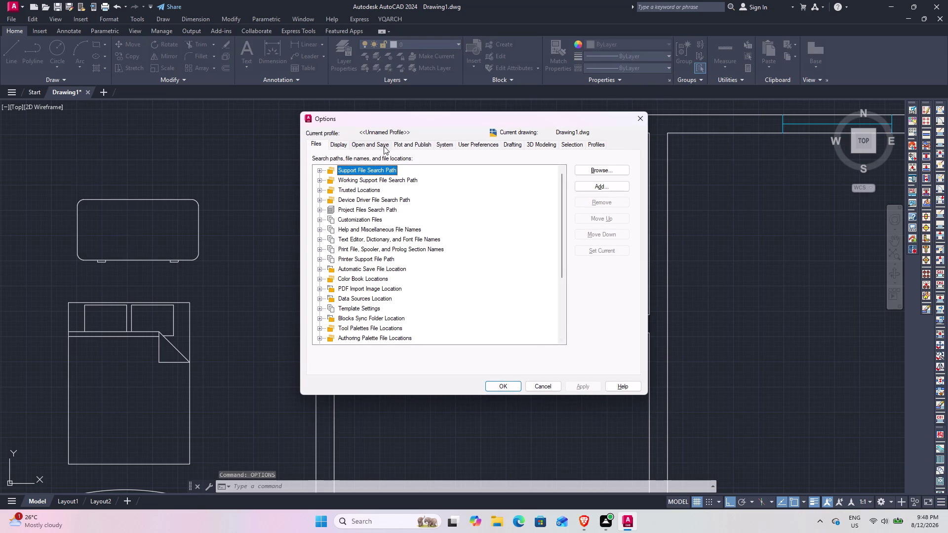
click(514, 145)
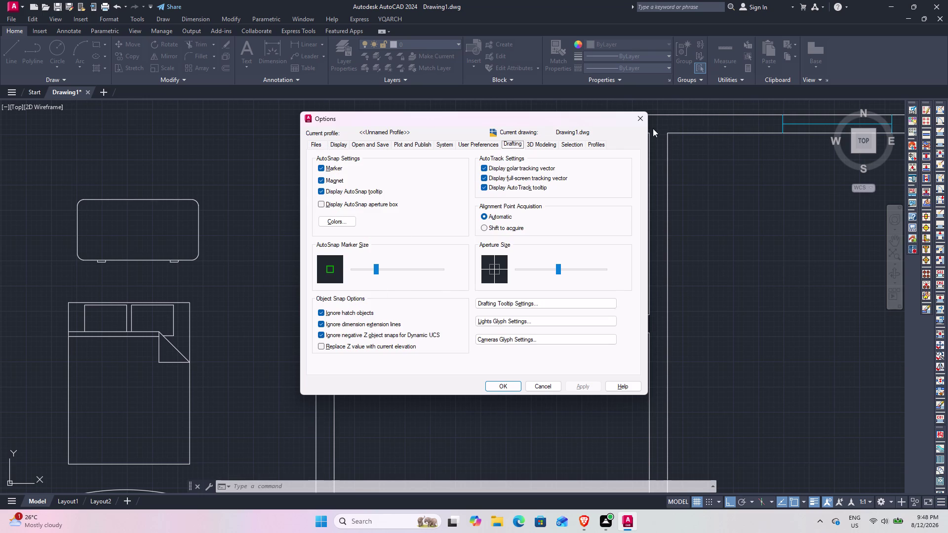
drag(544, 168, 520, 198)
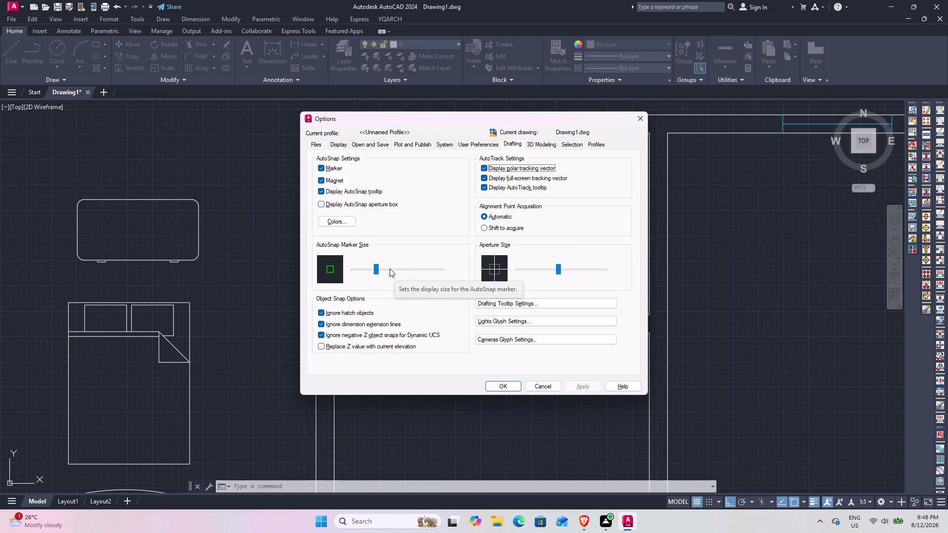
click(390, 269)
click(577, 270)
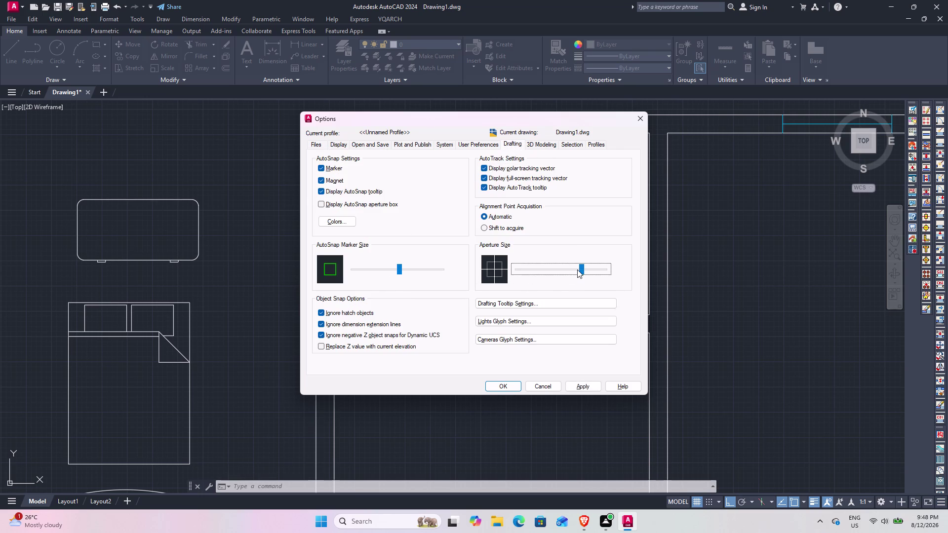
click(591, 385)
click(508, 389)
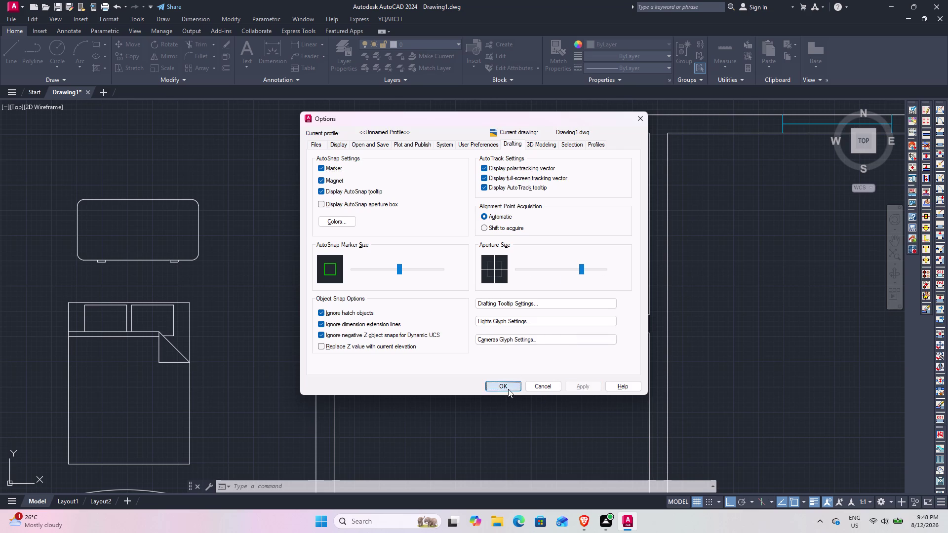
scroll(up, 3)
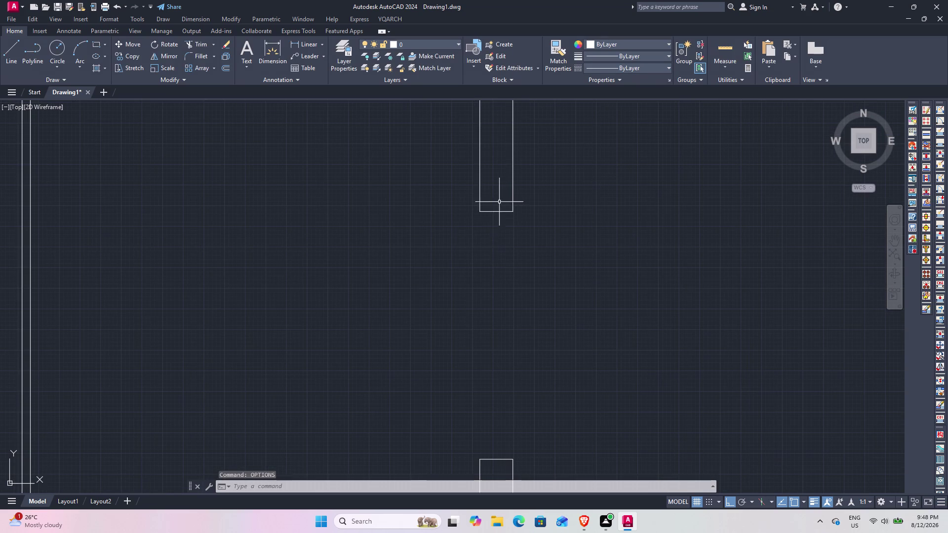
Enlarge the grips with the Grip size slider on the Options Selection tab, then confirm.
scroll(down, 3)
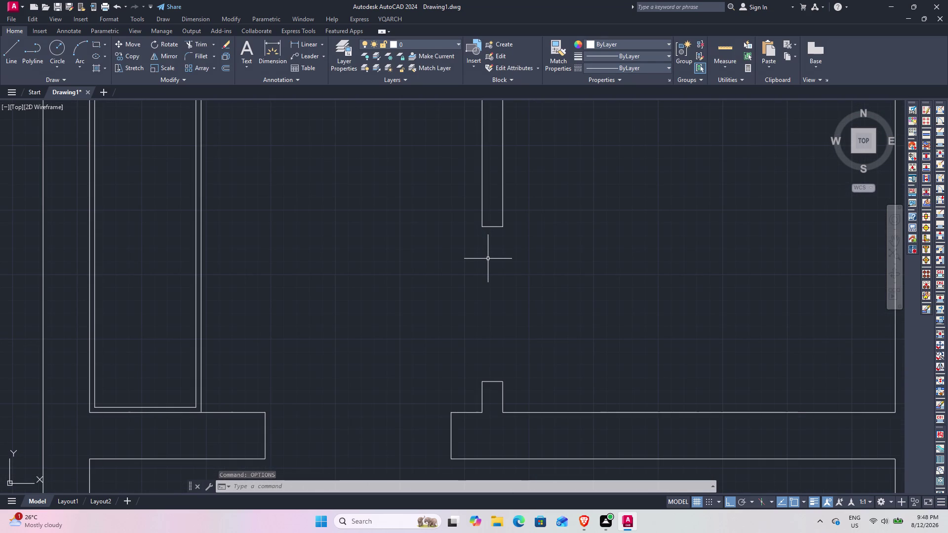
text(OPT)
key(Return)
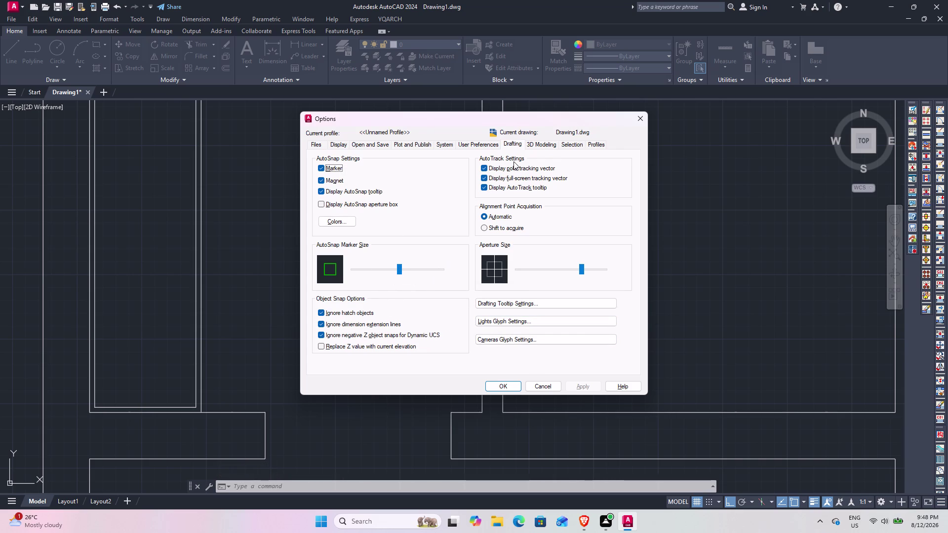
click(532, 143)
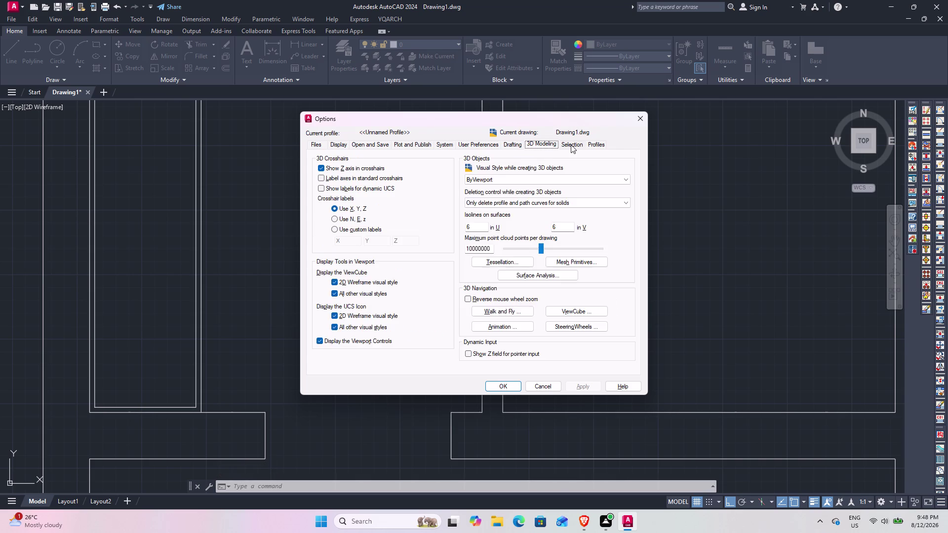
click(571, 145)
click(384, 173)
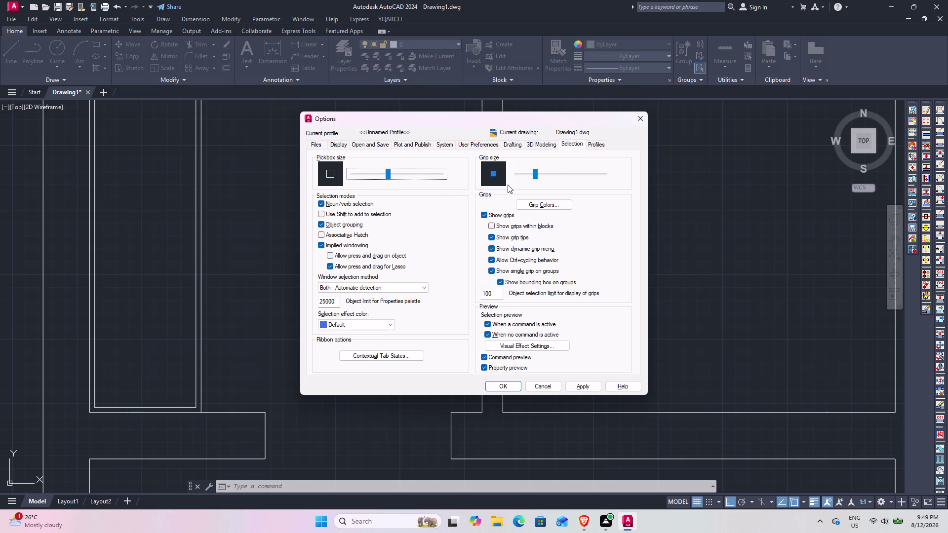
click(562, 175)
click(584, 386)
click(498, 389)
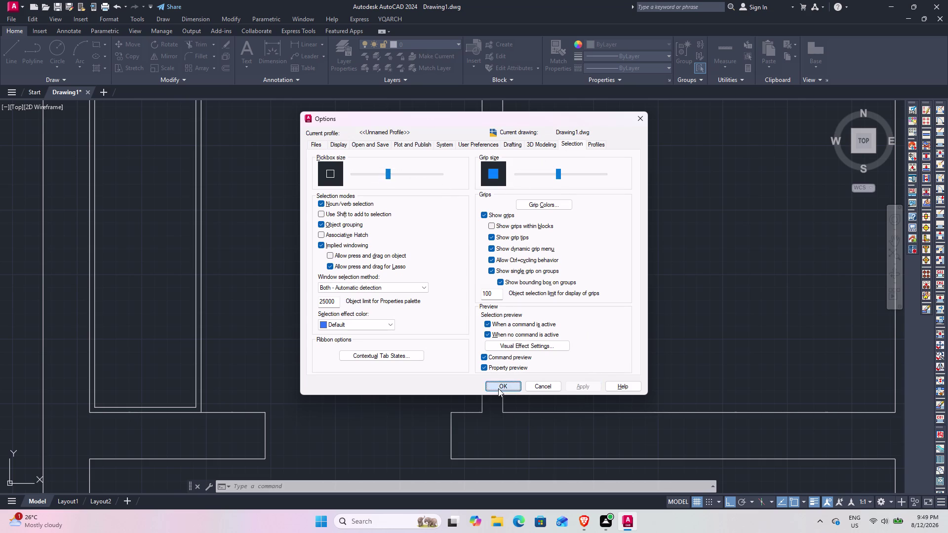
scroll(up, 3)
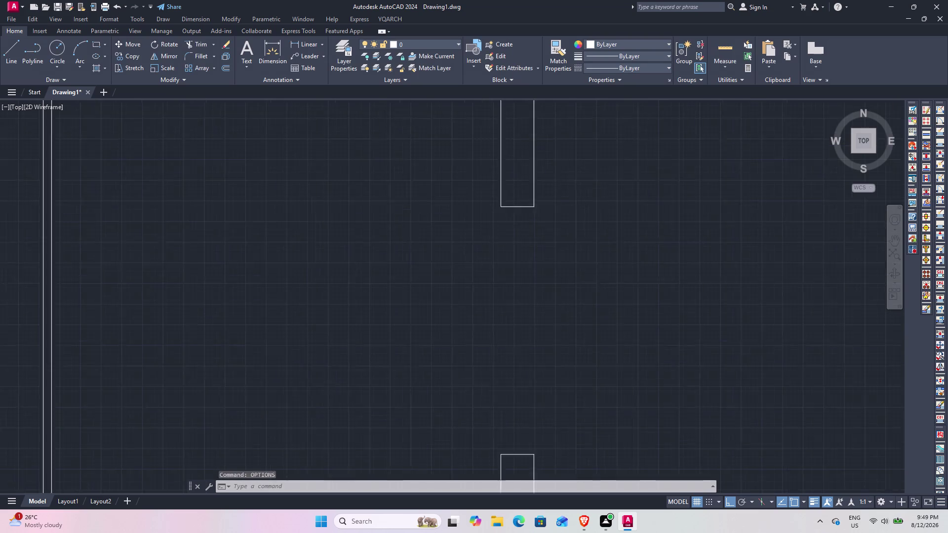
Select a wall line to check its enlarged grip, then clear the selection.
scroll(up, 3)
scroll(down, 3)
scroll(up, 3)
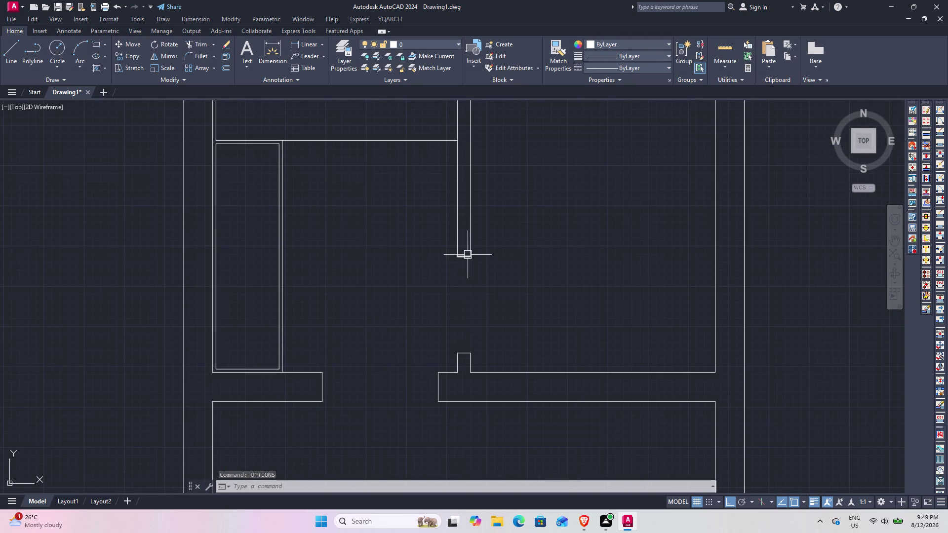
click(466, 255)
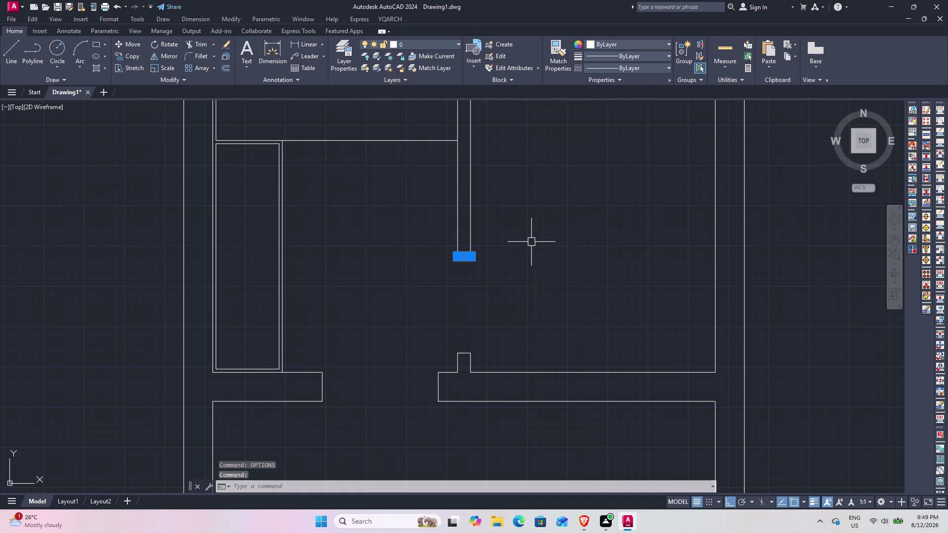
key(Escape)
Pan across the plan to the wardrobe corner and reopen Options with OPT.
scroll(down, 3)
scroll(down, 3)
middle_drag(485, 301, 481, 299)
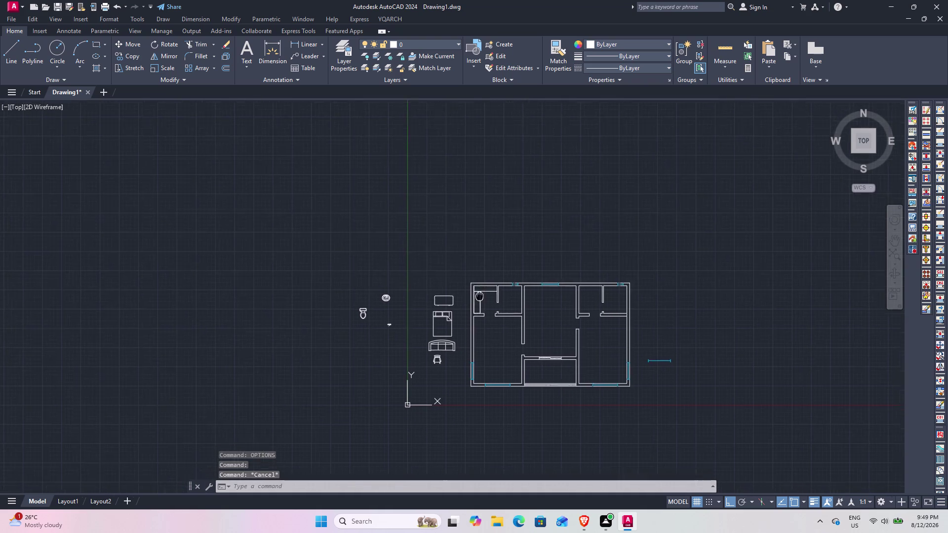
middle_drag(482, 298, 468, 249)
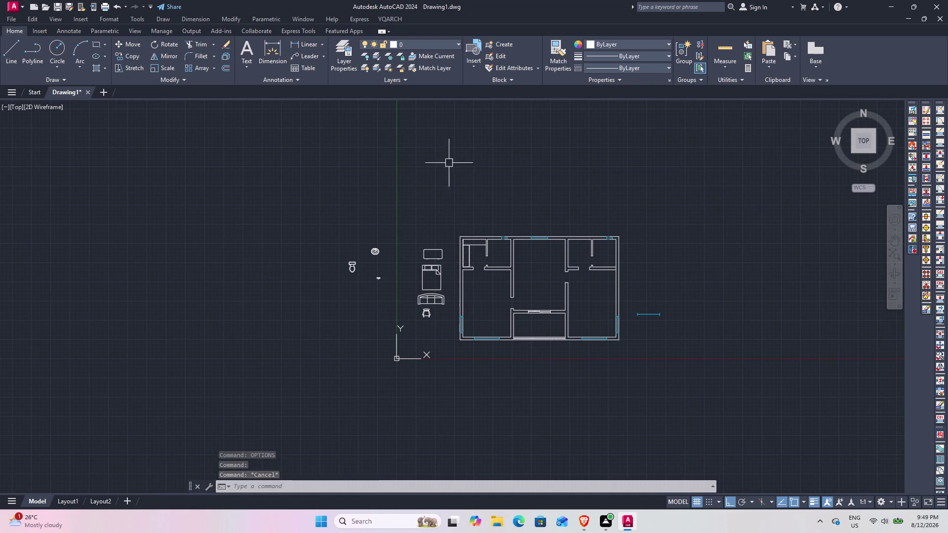
scroll(up, 3)
middle_drag(563, 403, 489, 228)
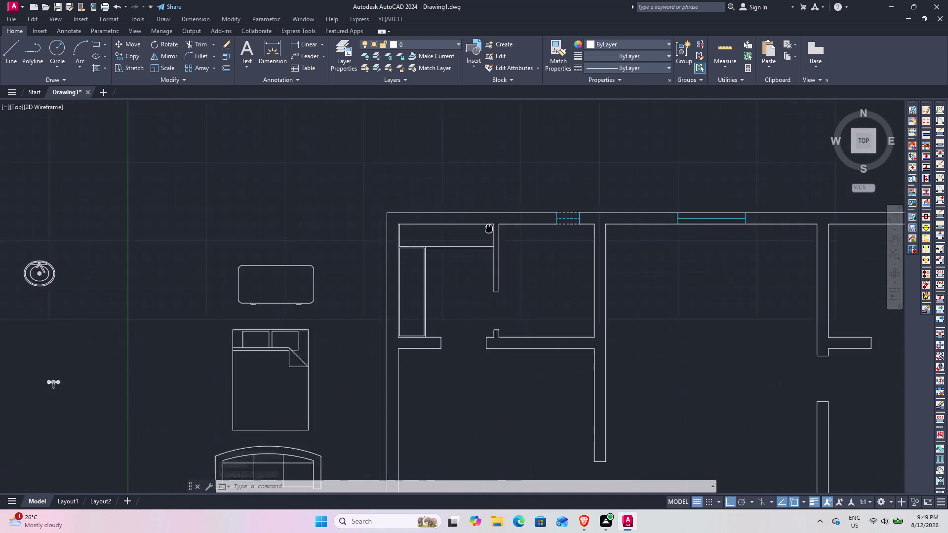
middle_drag(488, 228, 467, 191)
scroll(up, 3)
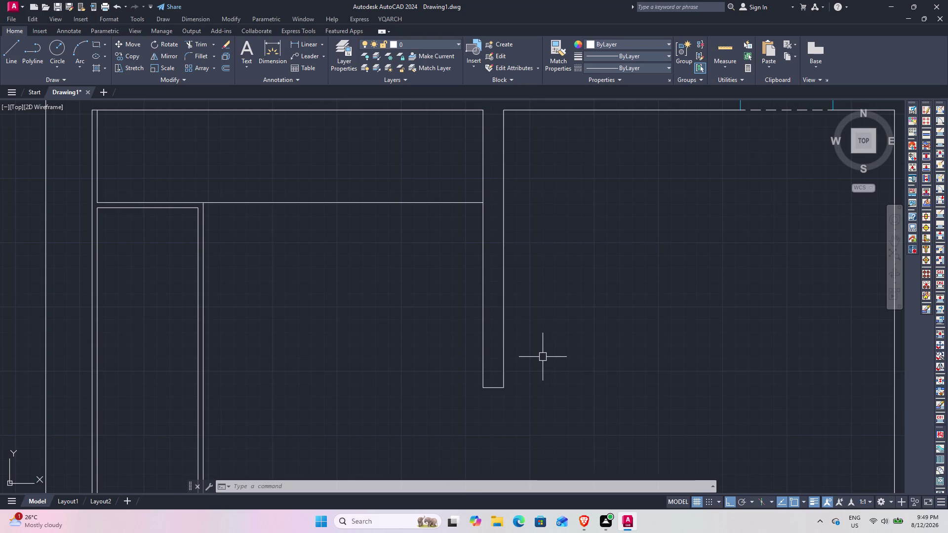
text(OPT)
key(space)
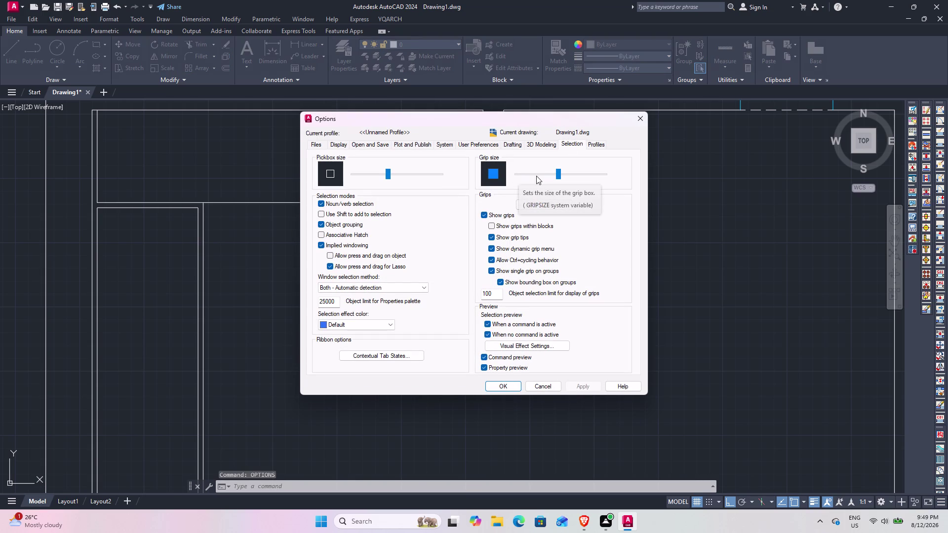
Try shrinking the Pickbox size, then restore it to its original size.
click(537, 172)
click(553, 174)
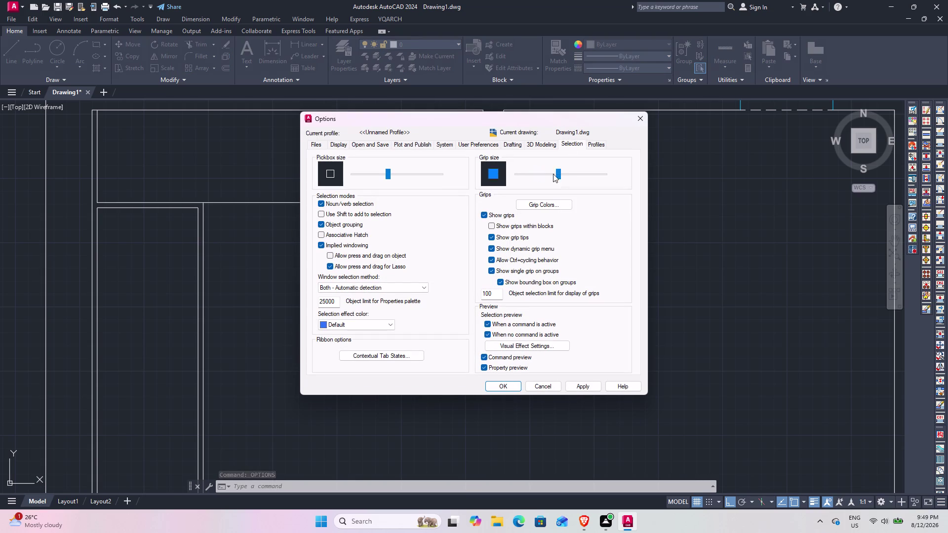
click(380, 174)
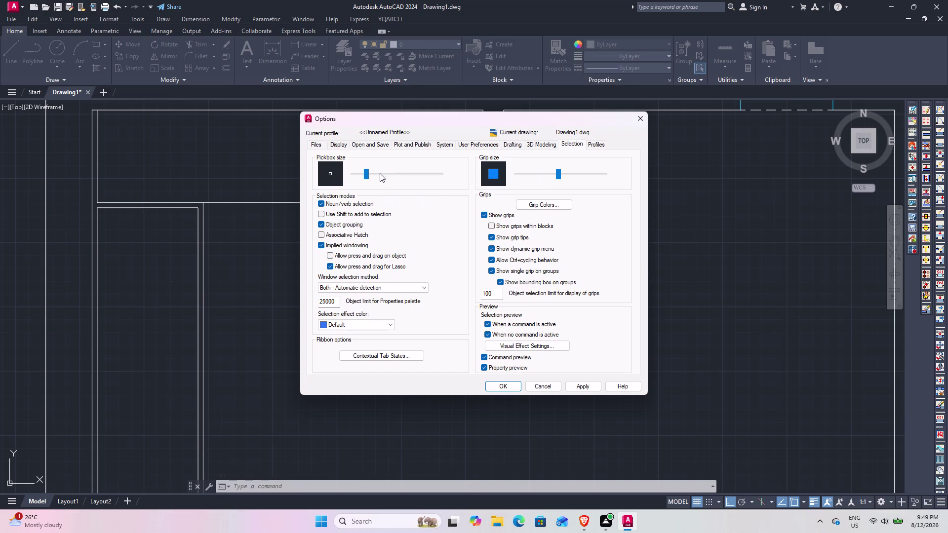
click(380, 176)
click(607, 176)
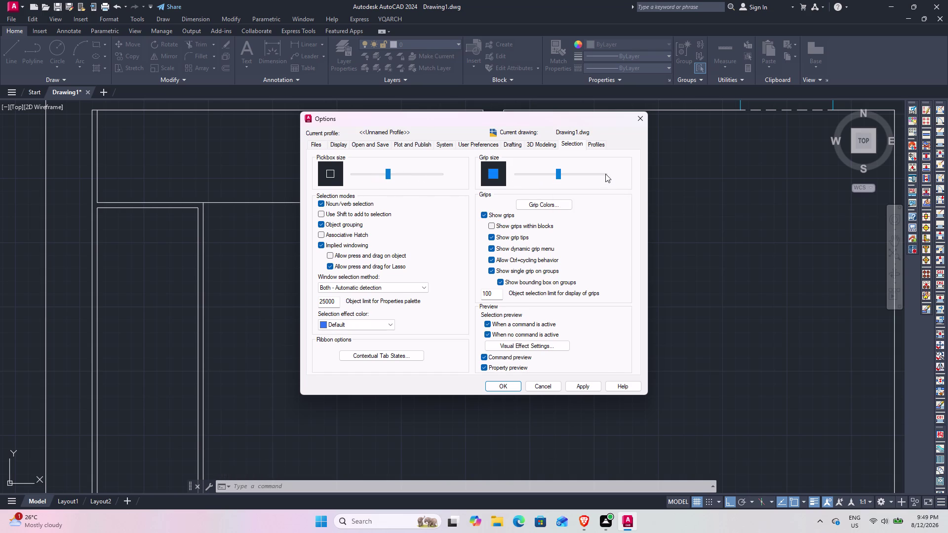
Set Grip size to its maximum and confirm the Options.
click(605, 173)
click(567, 172)
click(579, 173)
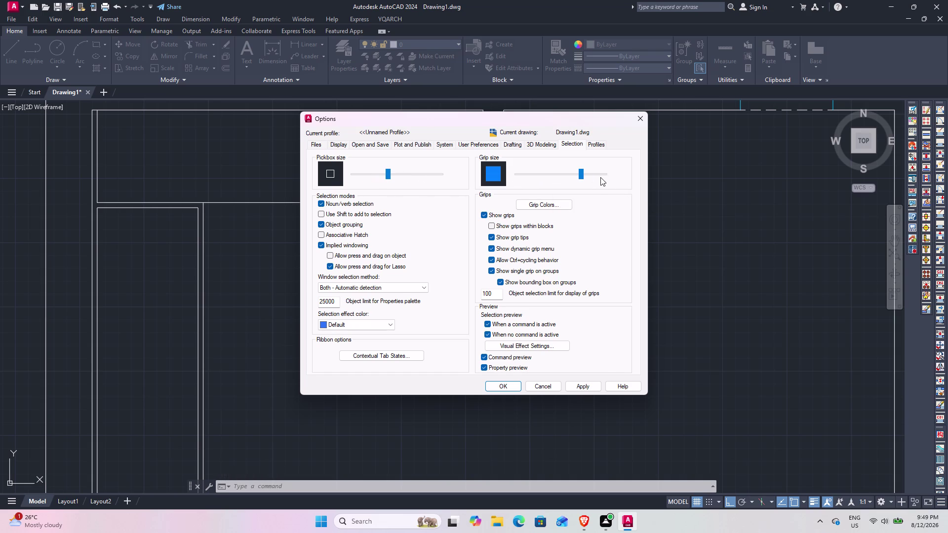
click(597, 177)
click(587, 383)
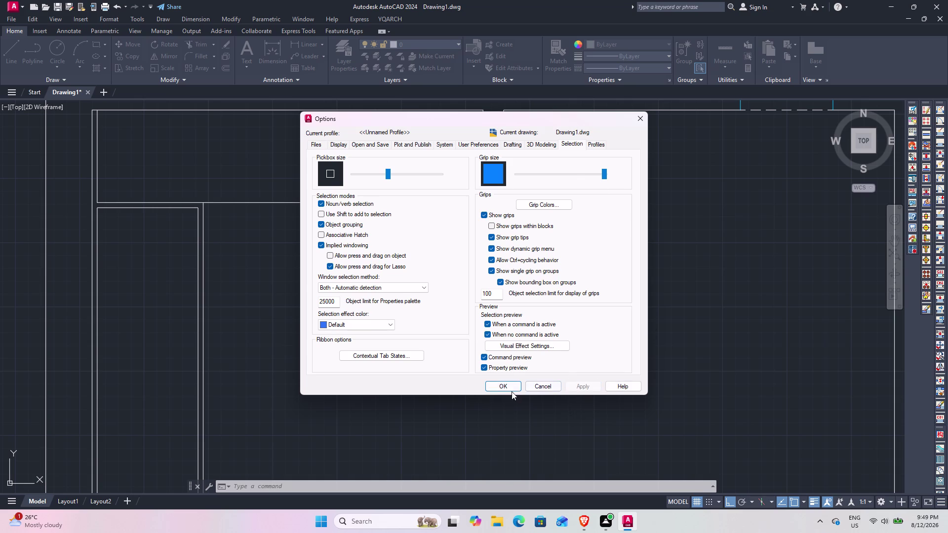
click(507, 383)
click(498, 384)
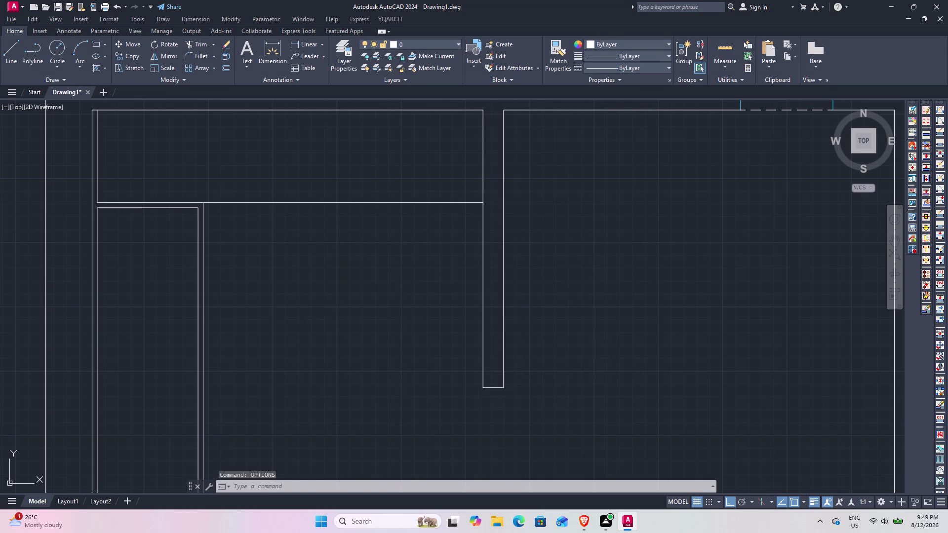
key(Escape)
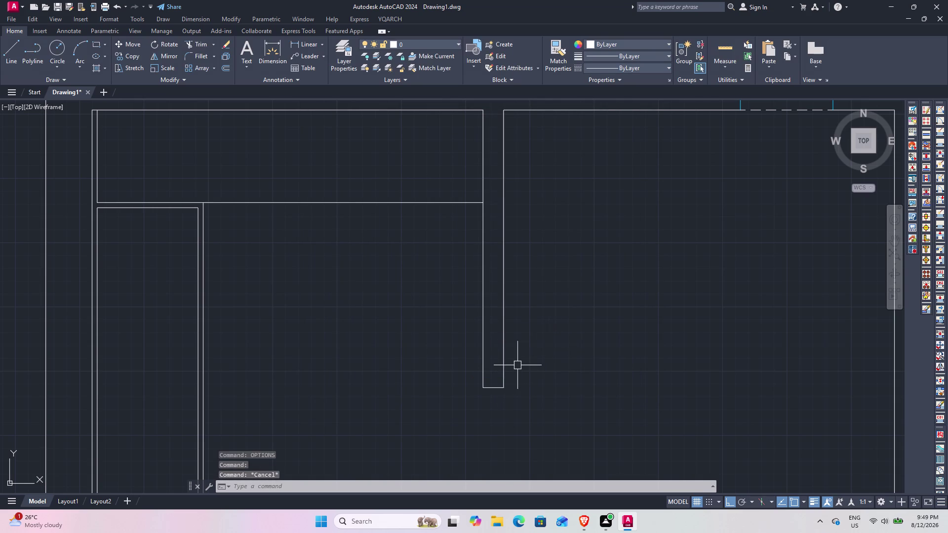
key(p)
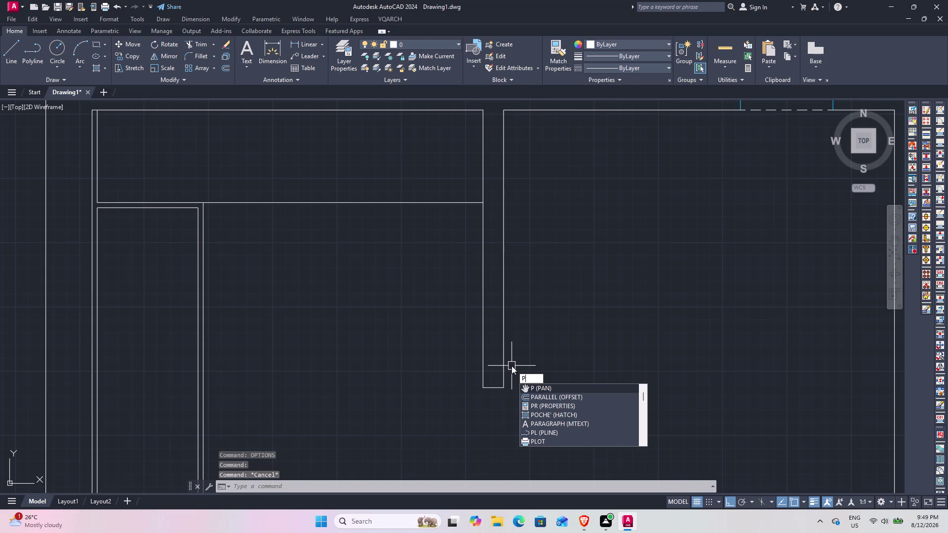
key(BackSpace)
text(OPT)
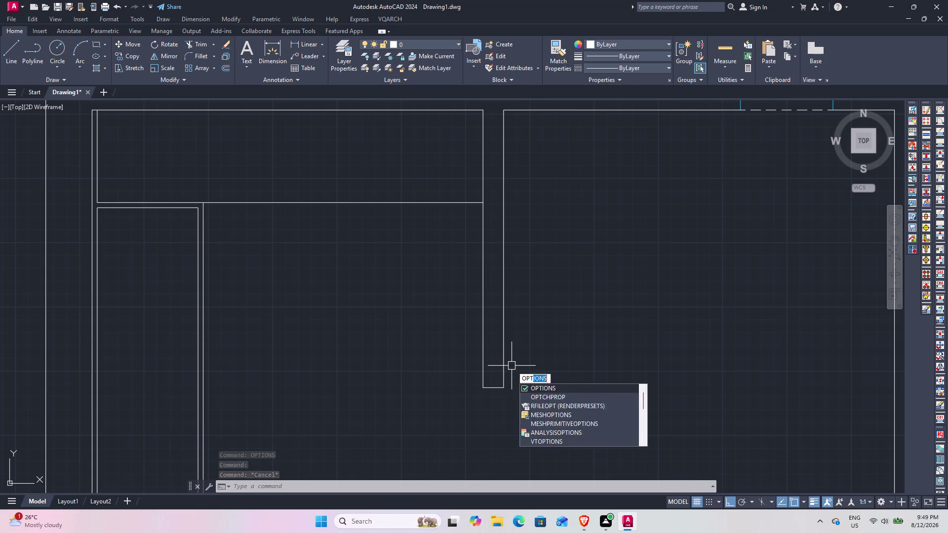
key(space)
click(534, 172)
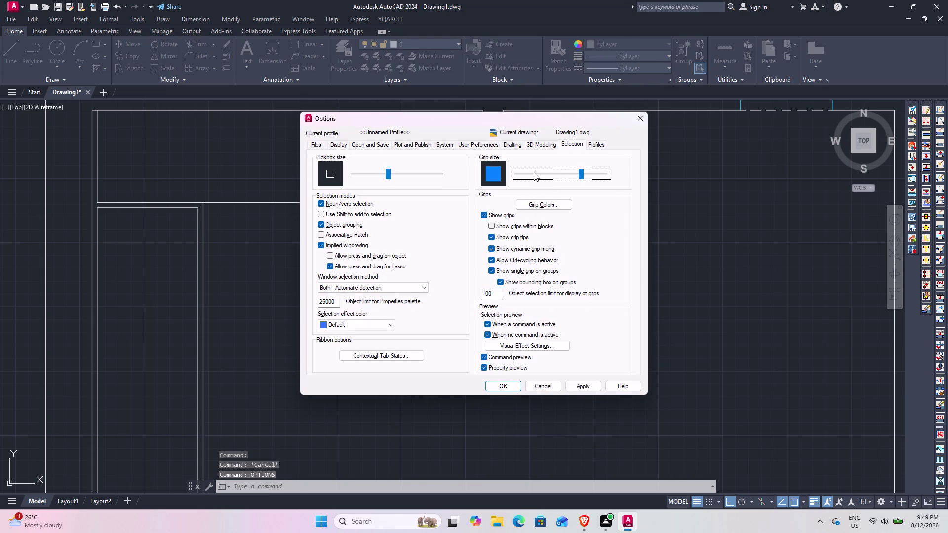
click(534, 172)
click(534, 173)
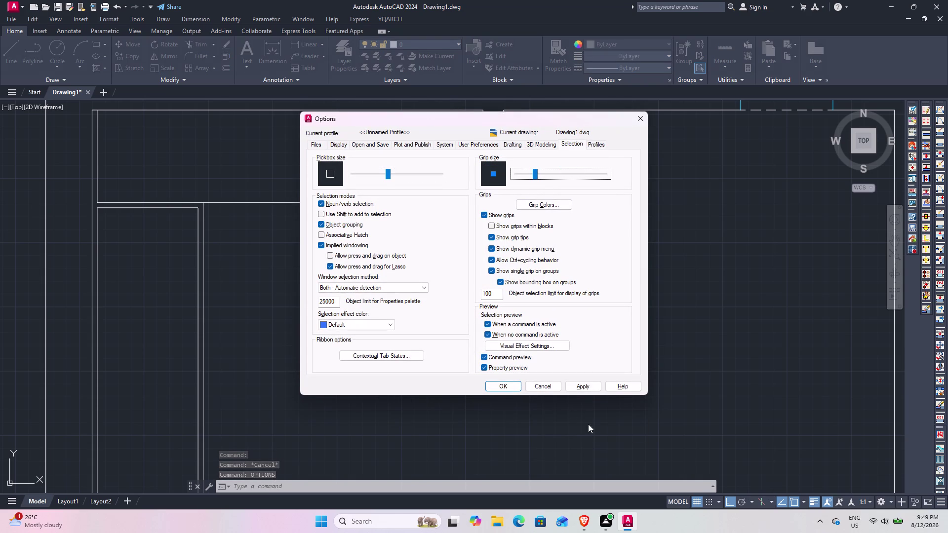
click(588, 386)
click(498, 389)
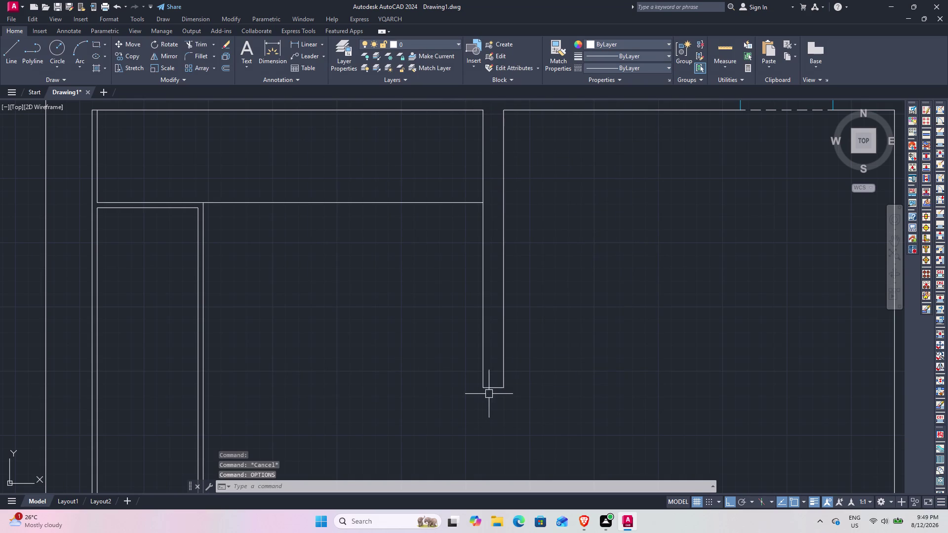
click(495, 387)
scroll(down, 3)
Center the view on the wardrobe's tall rectangle, cancelling a stray selection.
middle_drag(511, 388, 503, 311)
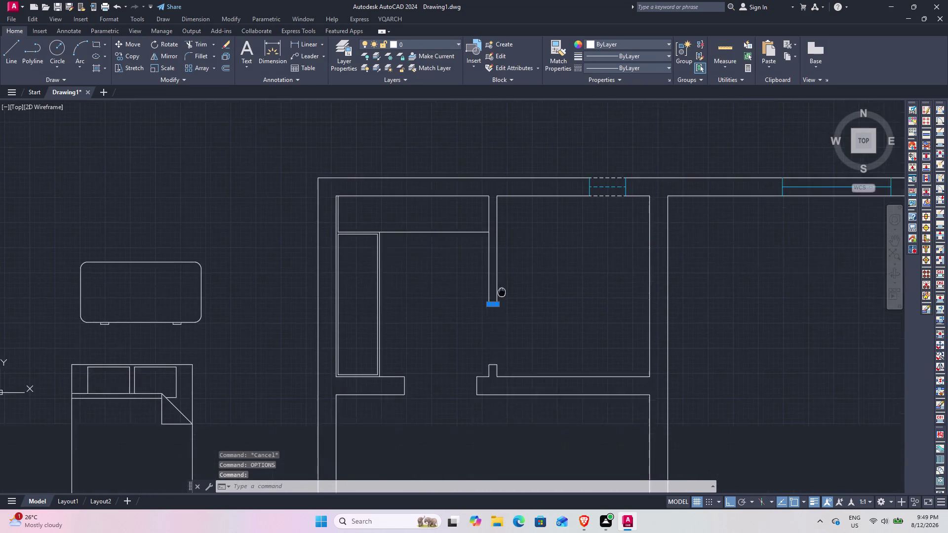
middle_drag(503, 311, 494, 255)
scroll(down, 3)
scroll(up, 3)
middle_drag(387, 282, 627, 268)
scroll(down, 3)
click(573, 316)
click(574, 313)
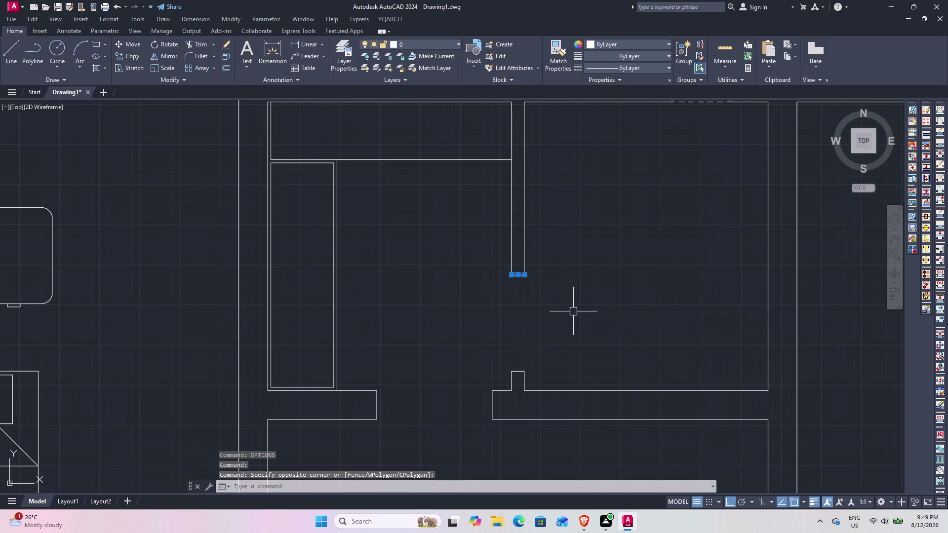
key(Escape)
scroll(down, 3)
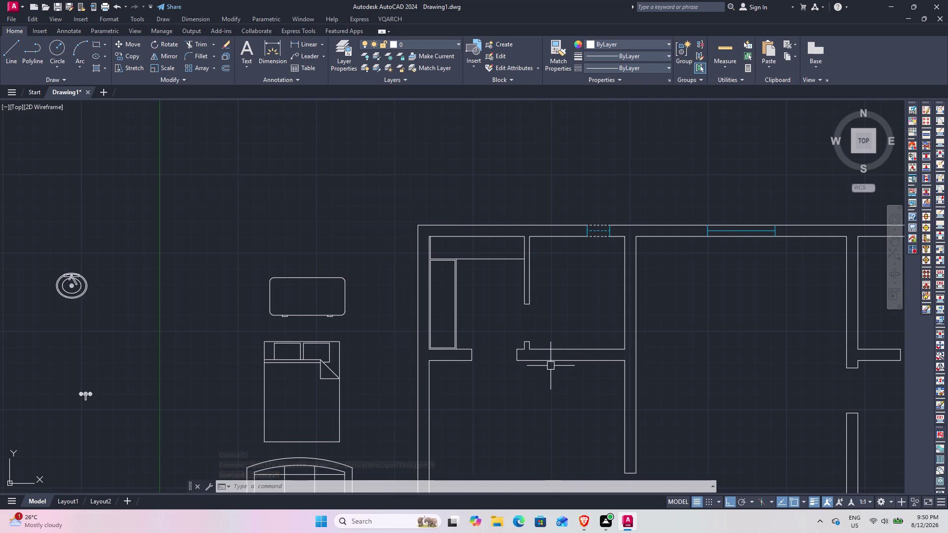
middle_drag(526, 364, 519, 317)
scroll(up, 3)
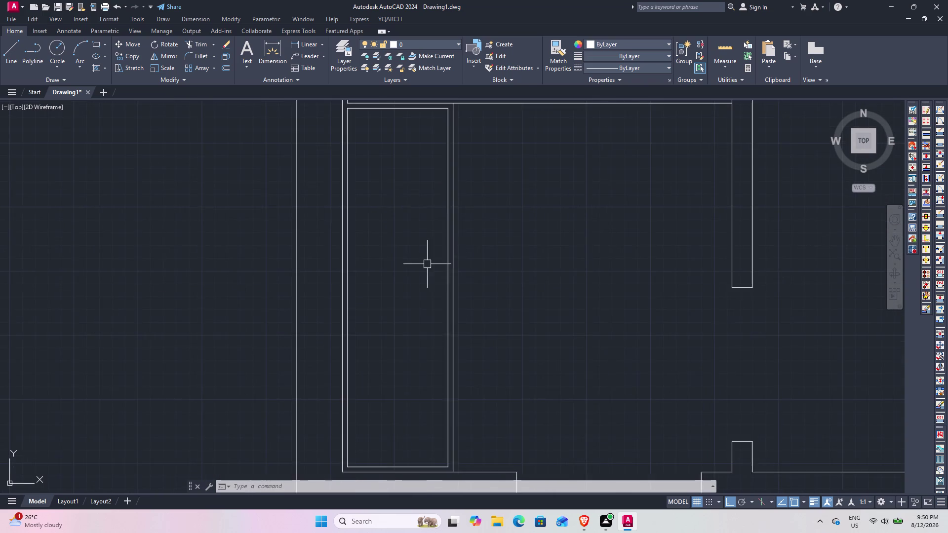
middle_drag(426, 266, 454, 233)
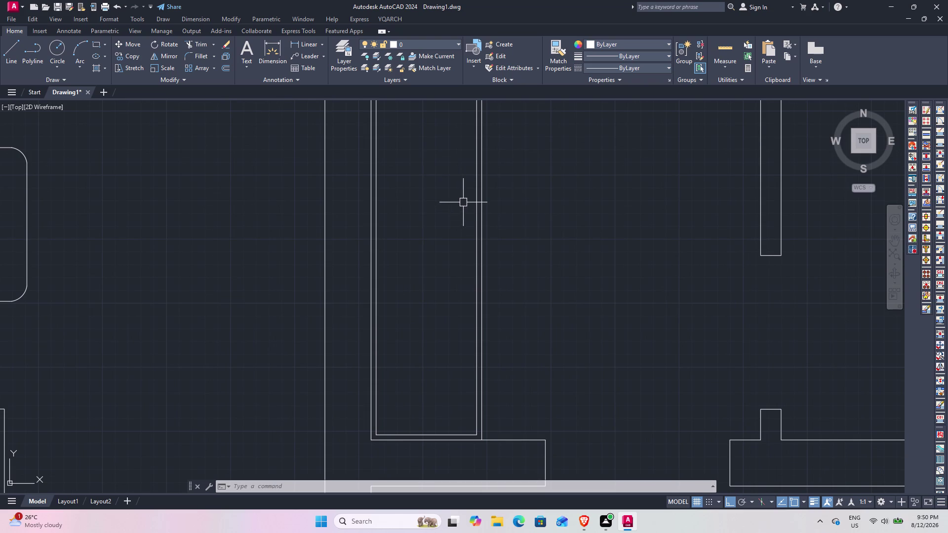
scroll(up, 3)
scroll(down, 3)
middle_drag(452, 208, 458, 218)
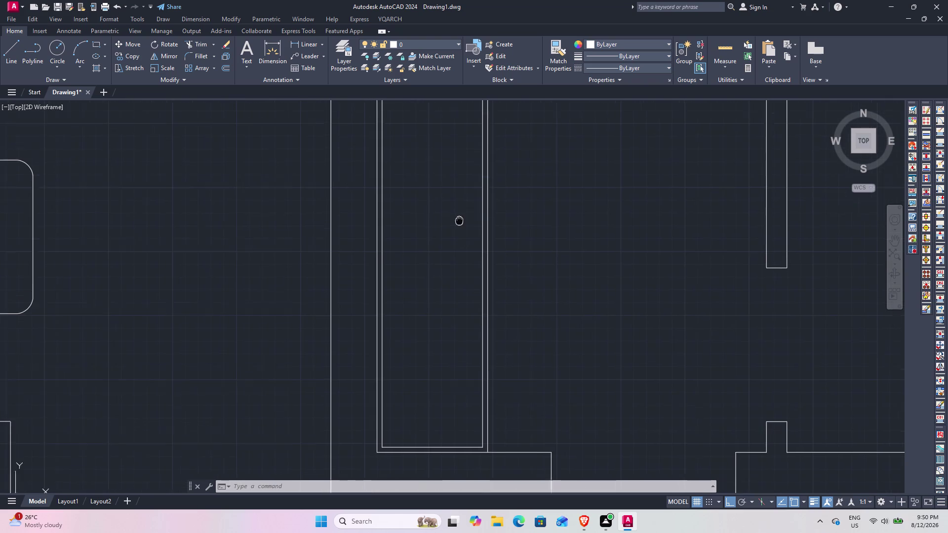
middle_drag(458, 218, 471, 247)
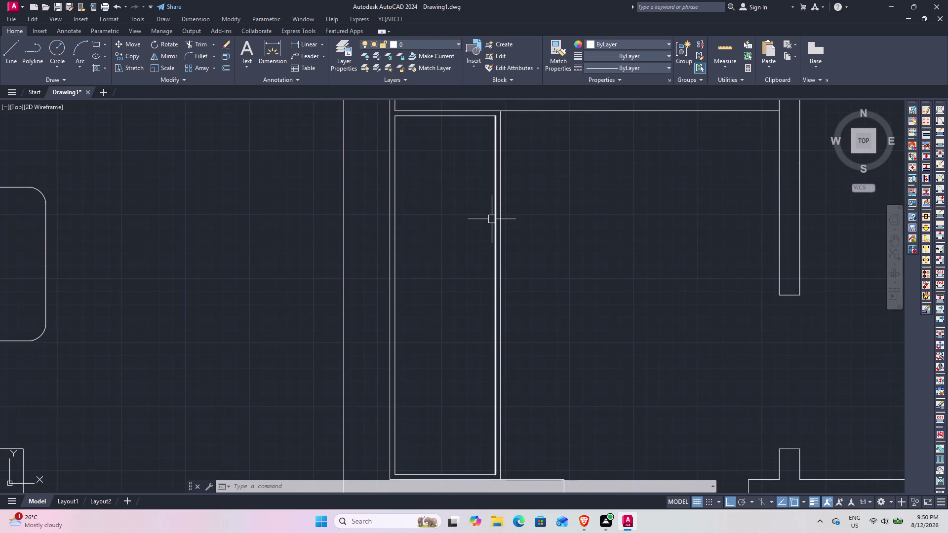
scroll(down, 3)
scroll(up, 3)
Draw a vertical divider line from the wardrobe's top edge to its bottom edge, then select it.
text(L)
key(space)
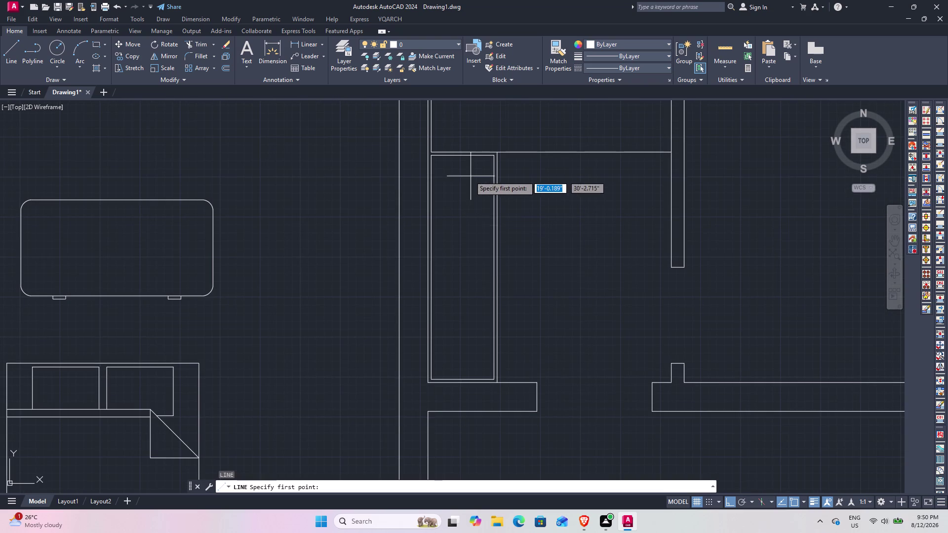
click(462, 160)
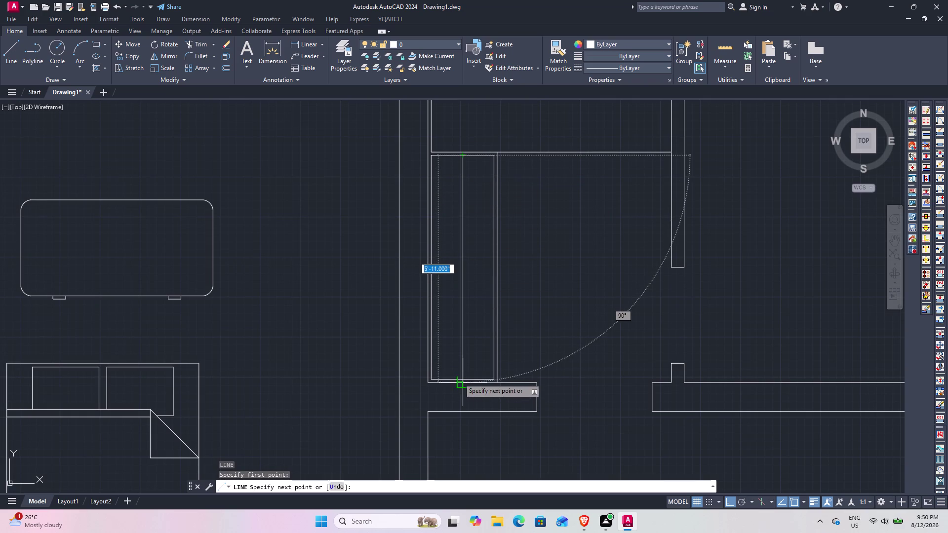
click(462, 380)
key(Escape)
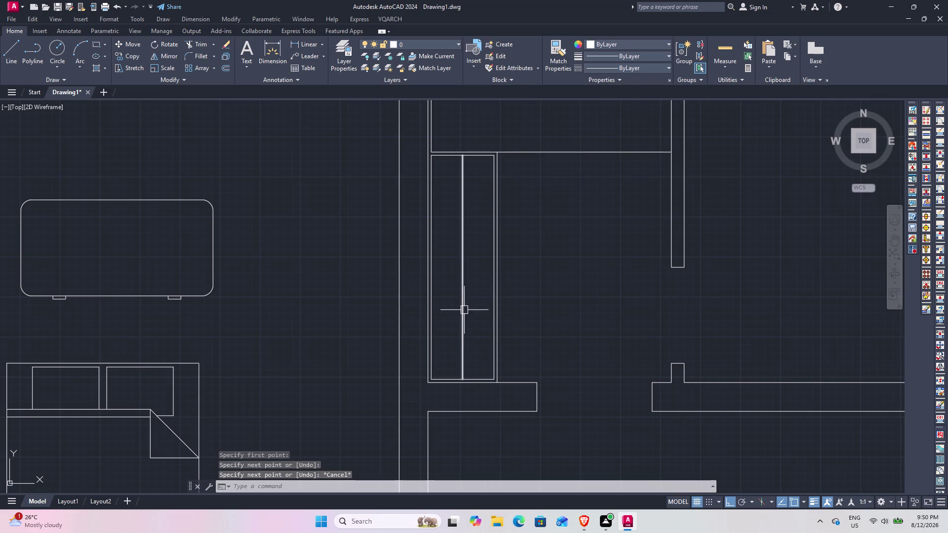
click(465, 297)
Open the divider's Properties and set its lineweight to 0.30 mm.
right_click(465, 297)
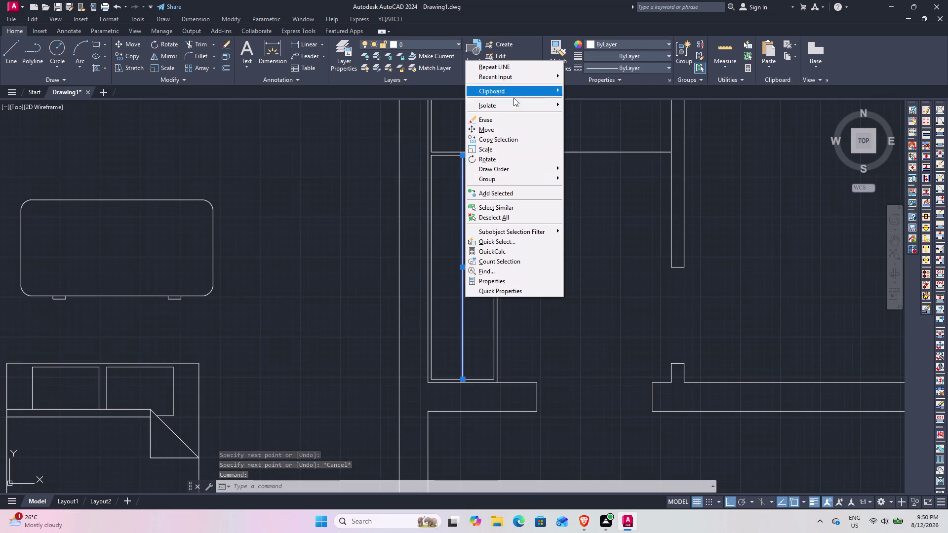
click(508, 277)
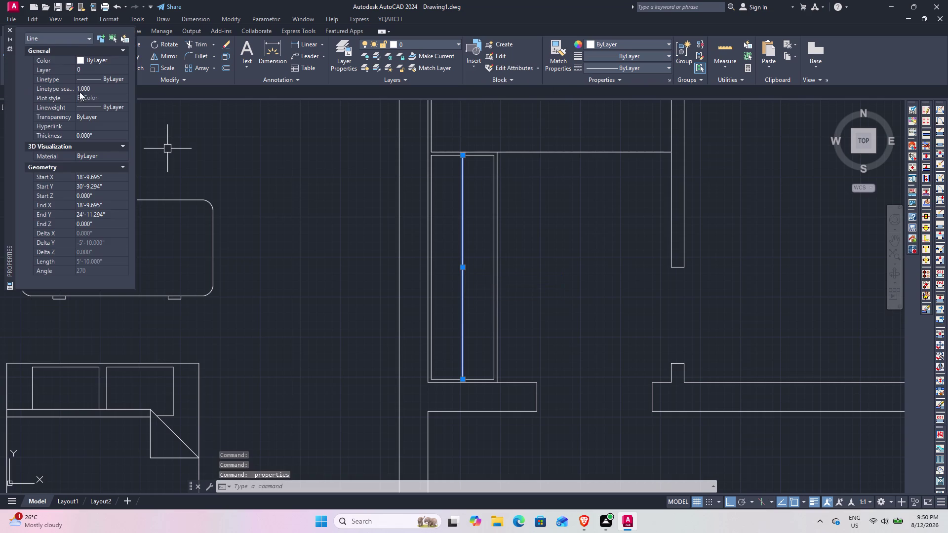
click(119, 108)
click(122, 106)
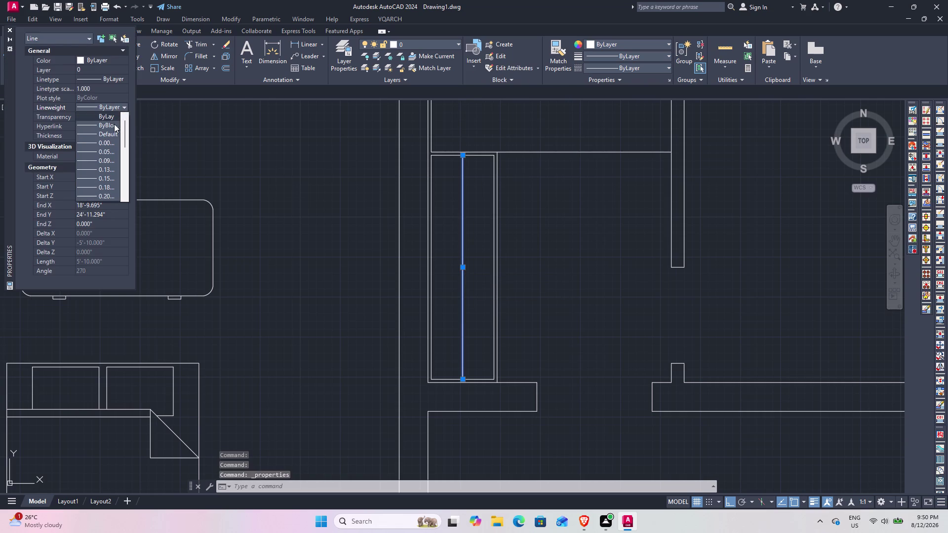
click(108, 180)
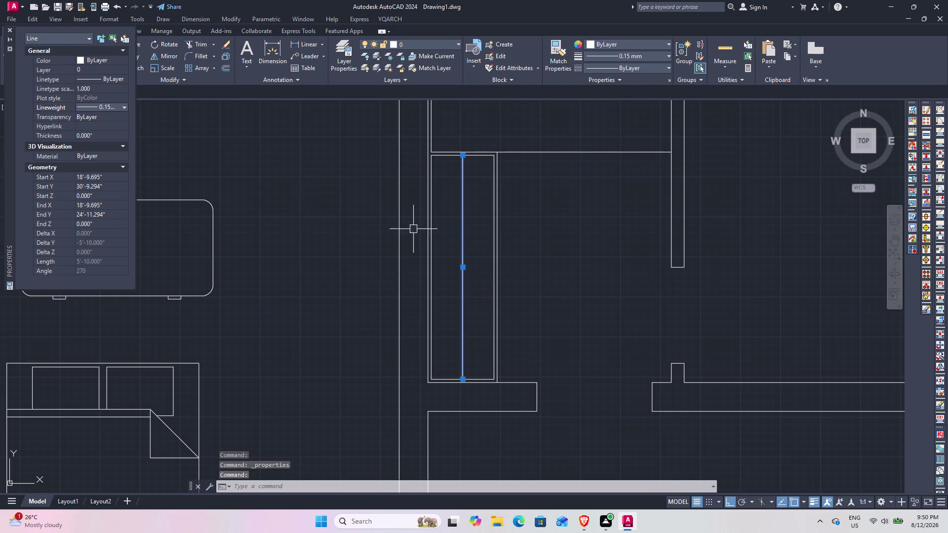
click(122, 105)
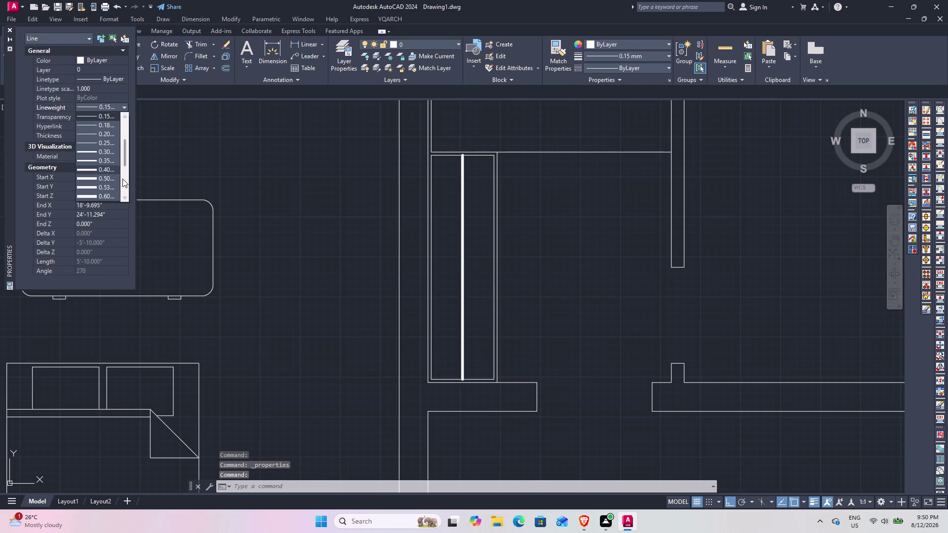
click(105, 151)
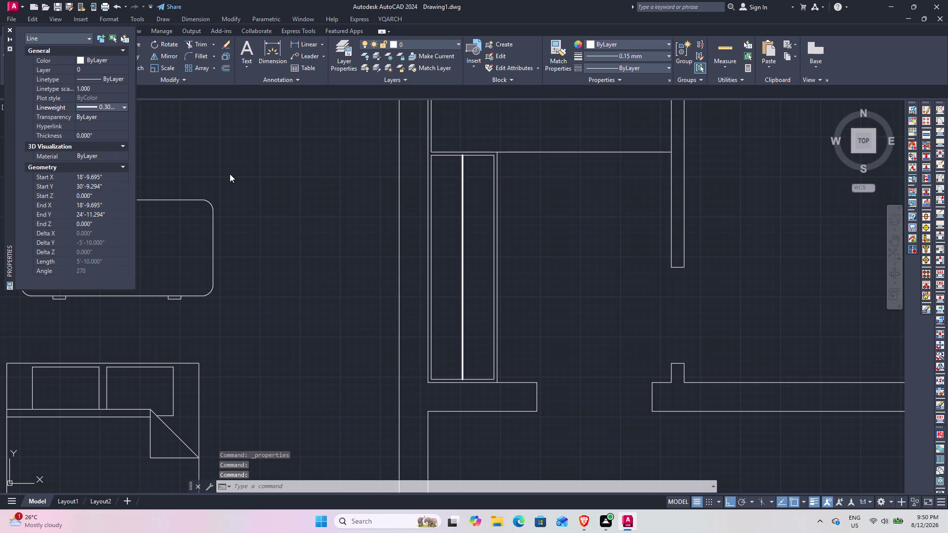
scroll(up, 3)
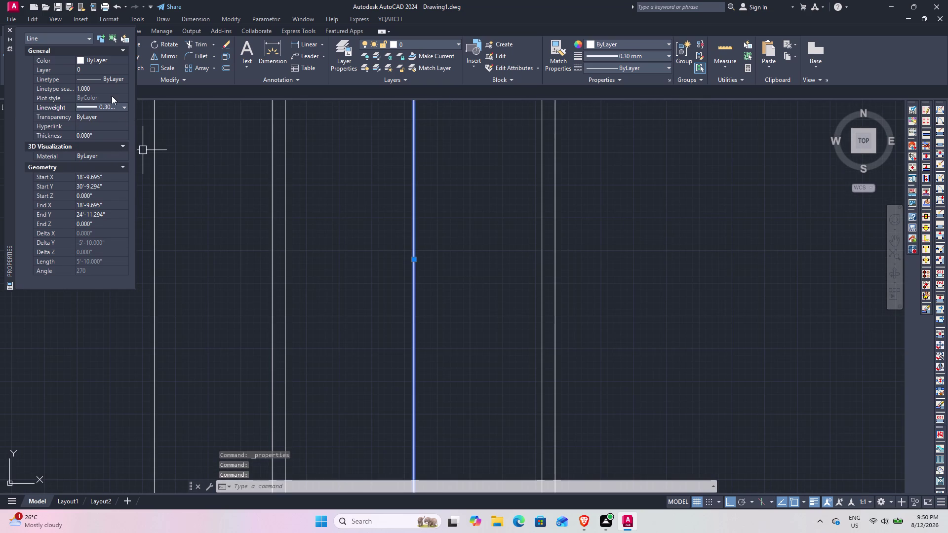
Give the divider the HIDDEN linetype with linetype scale 10, then deselect it.
click(119, 80)
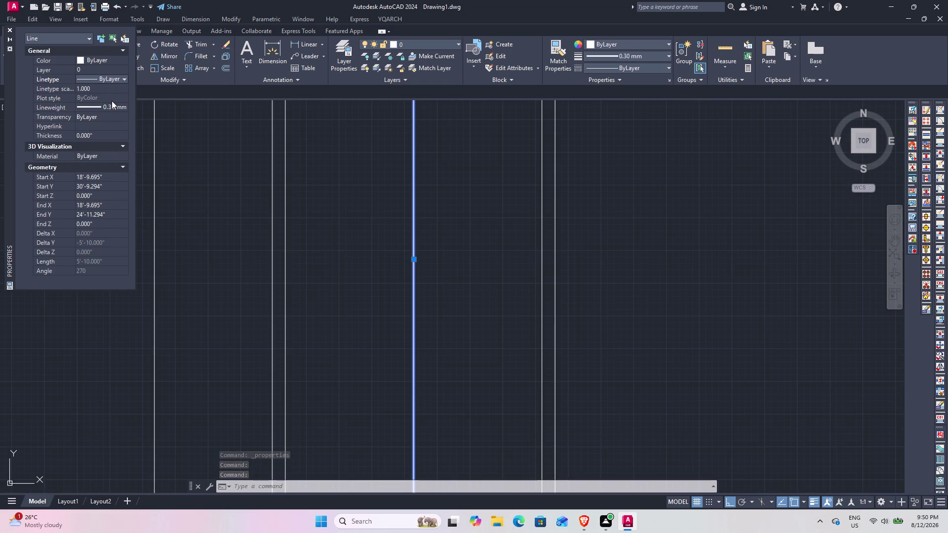
click(119, 75)
click(111, 114)
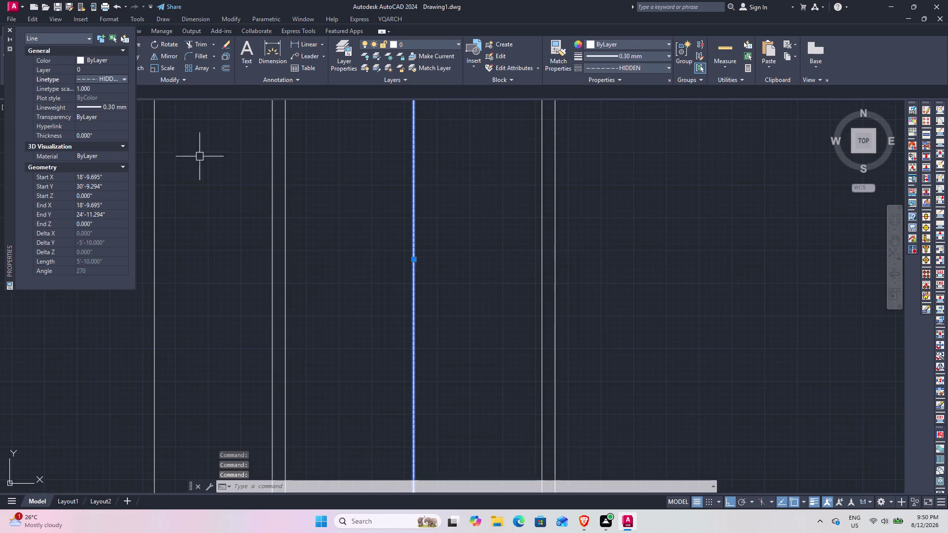
click(113, 91)
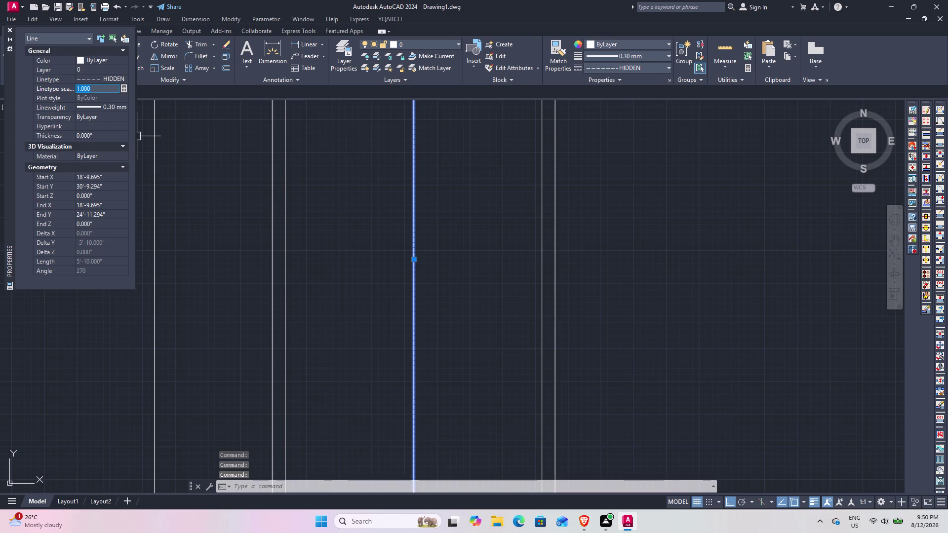
text(10)
key(Return)
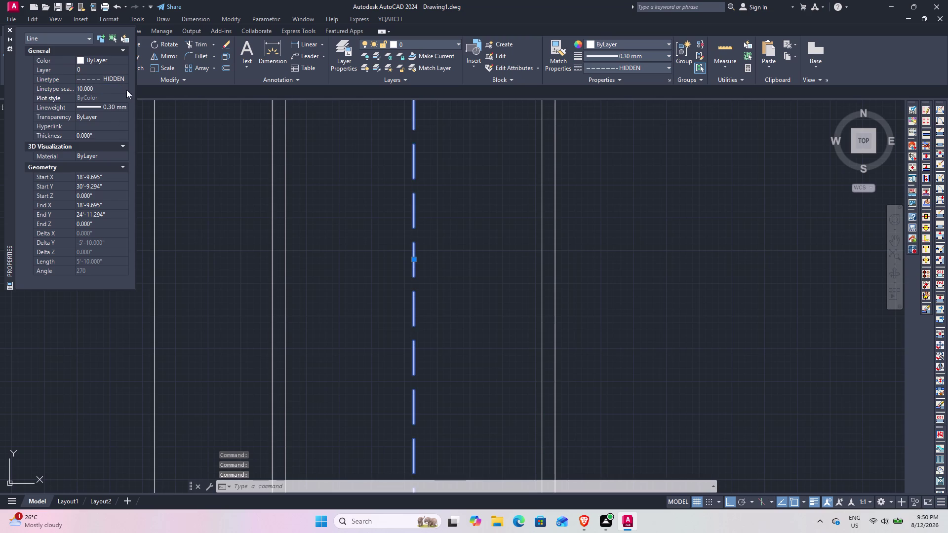
scroll(down, 3)
key(Escape)
scroll(down, 3)
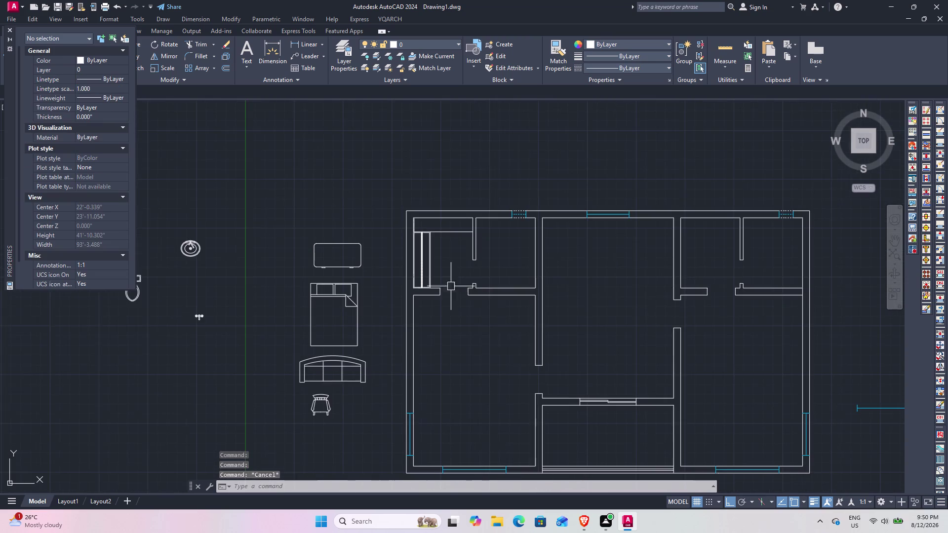
Bring the wardrobe back into view and select the dashed divider line.
scroll(up, 3)
scroll(up, 3)
middle_drag(438, 275, 399, 161)
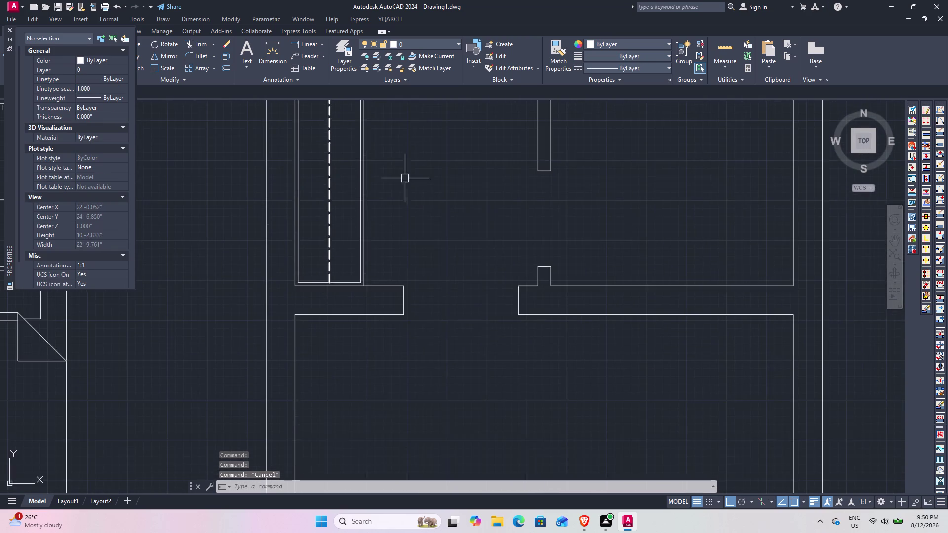
scroll(down, 3)
scroll(up, 3)
click(370, 171)
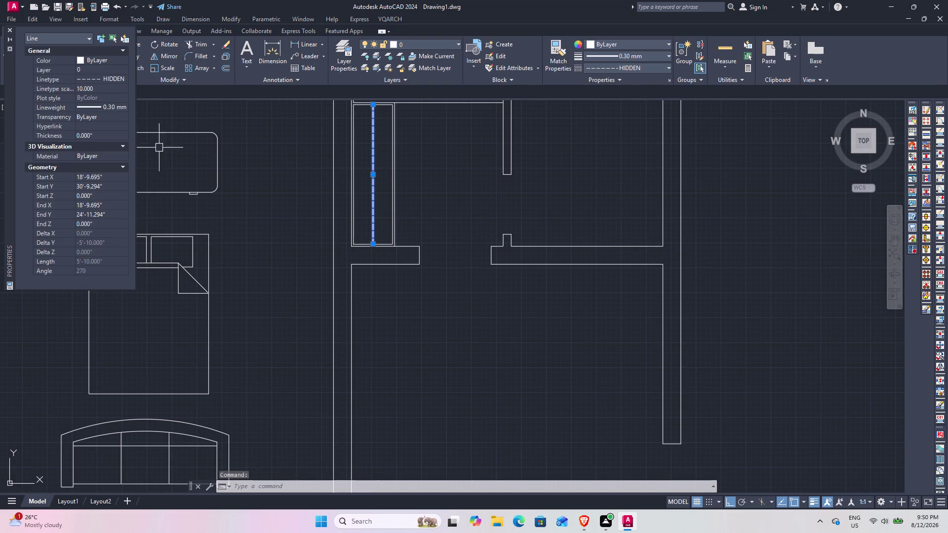
Change the divider's lineweight to 0.25 mm in the Properties palette.
click(128, 108)
click(119, 106)
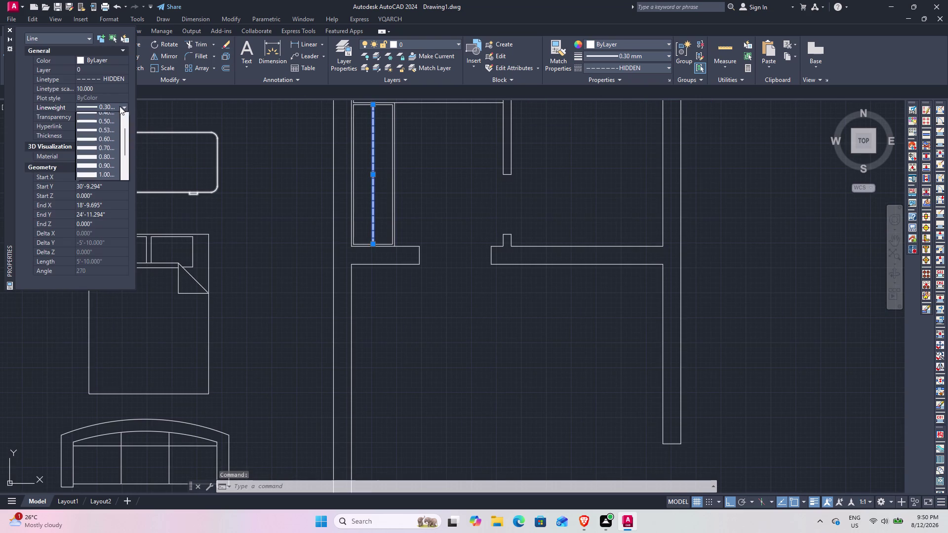
scroll(down, 3)
scroll(down, 3)
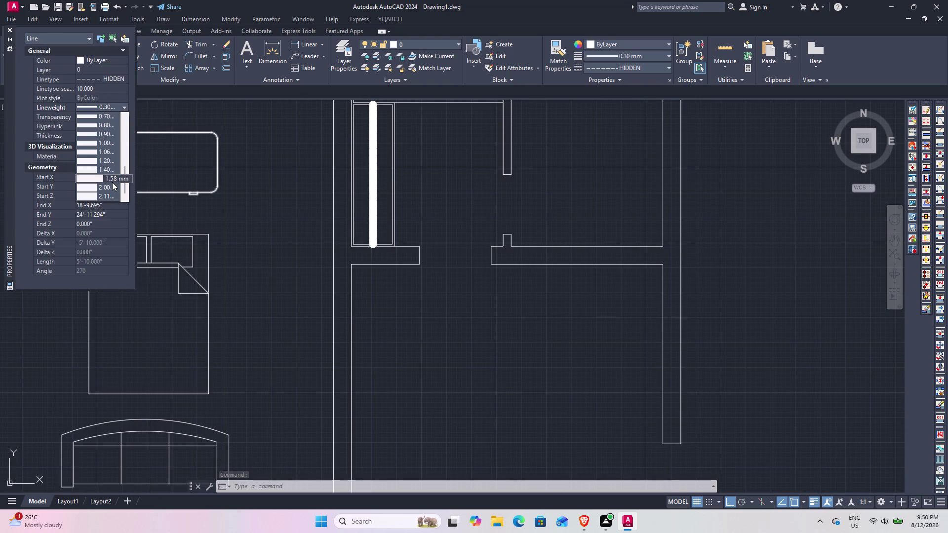
scroll(up, 3)
scroll(up, 3)
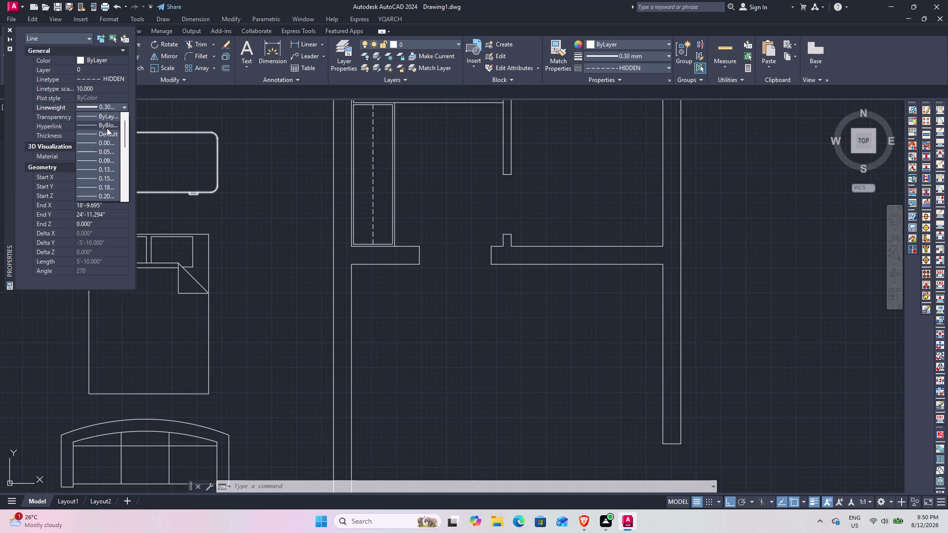
scroll(up, 3)
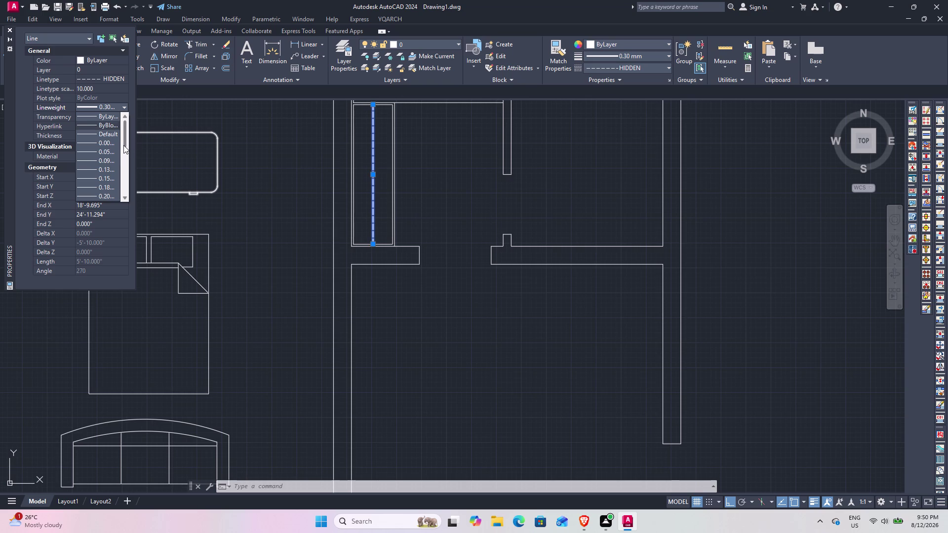
drag(125, 137, 124, 151)
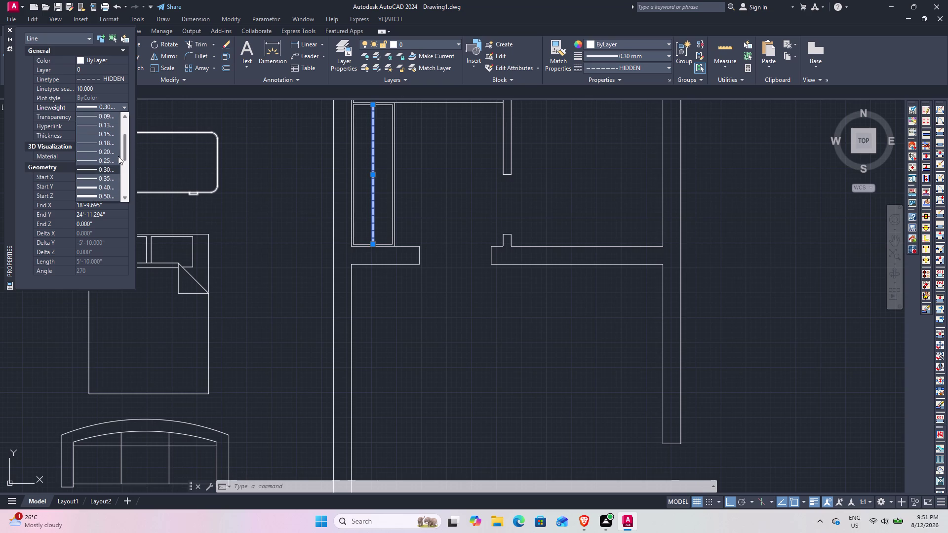
click(105, 158)
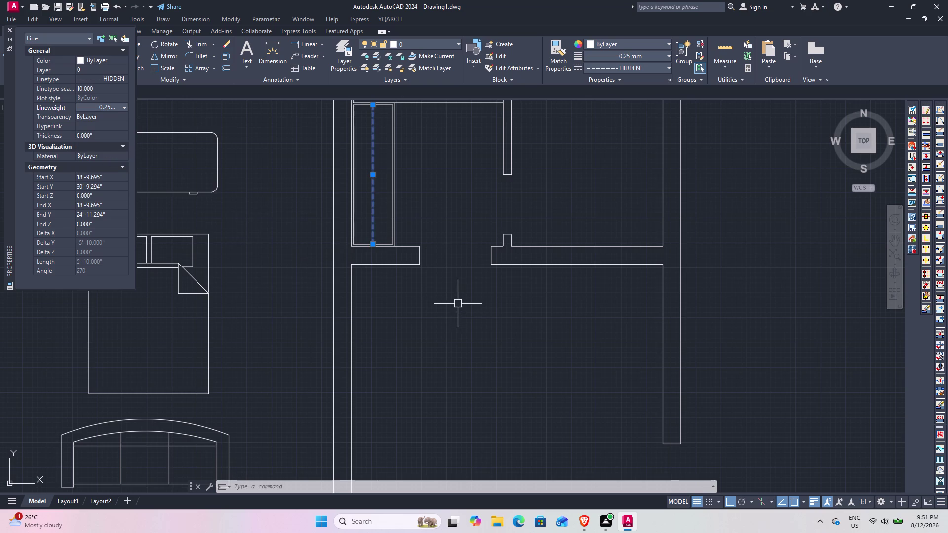
Deselect the divider and zoom in on the top end of the wardrobe.
key(Escape)
scroll(up, 3)
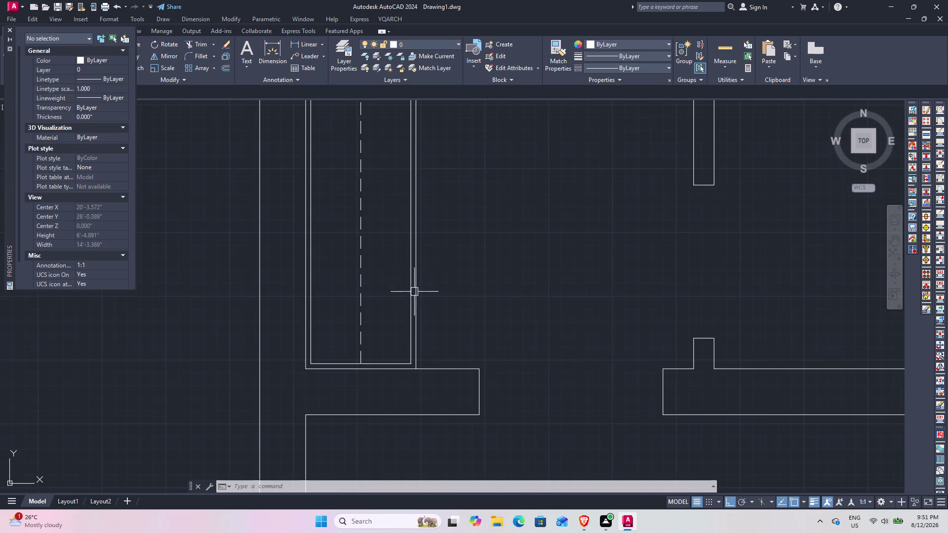
scroll(down, 3)
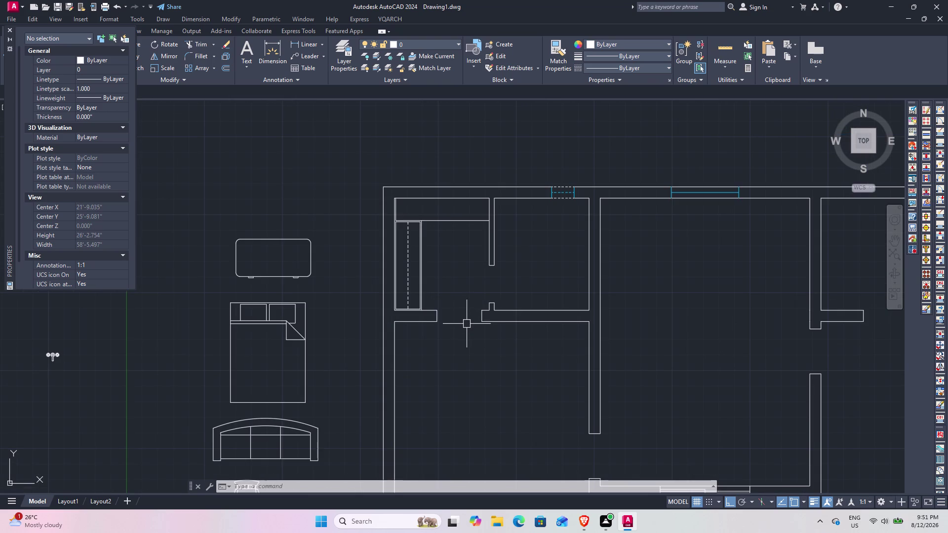
scroll(up, 3)
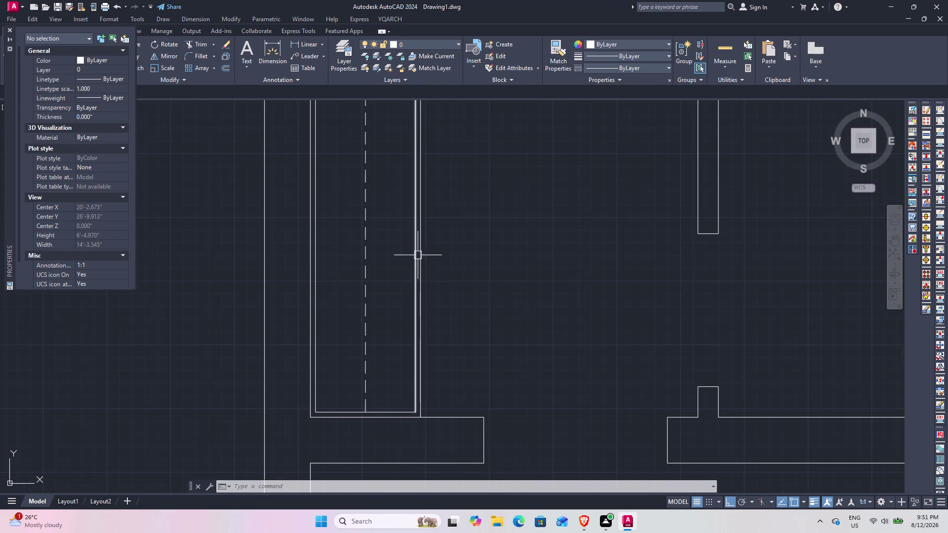
scroll(down, 3)
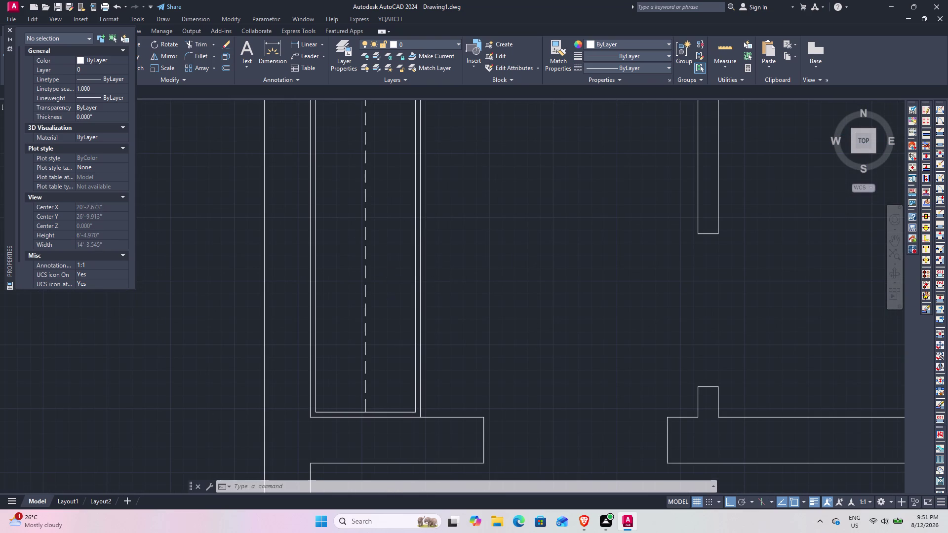
middle_drag(389, 263, 390, 301)
scroll(up, 3)
Draw a thin horizontal rectangle across the wardrobe top with REC.
text(R)
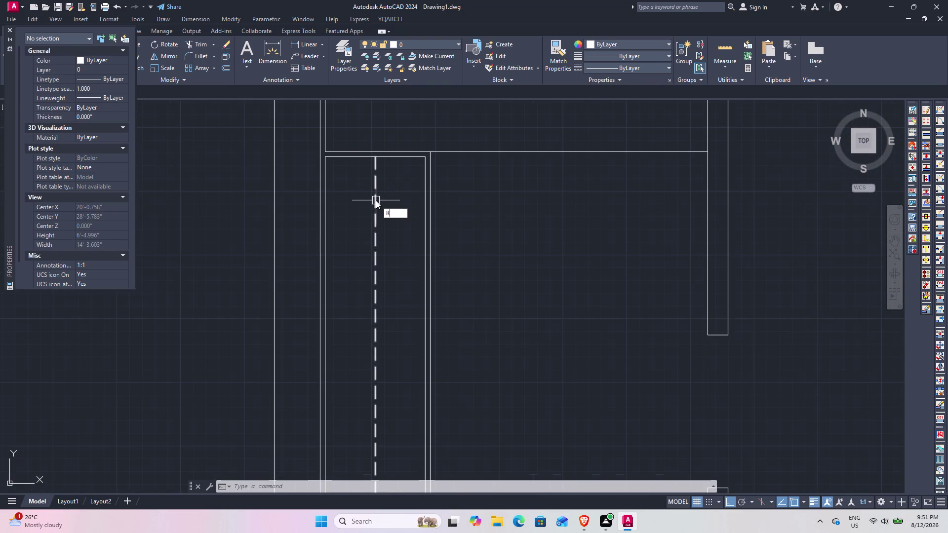
text(E)
text(C)
key(space)
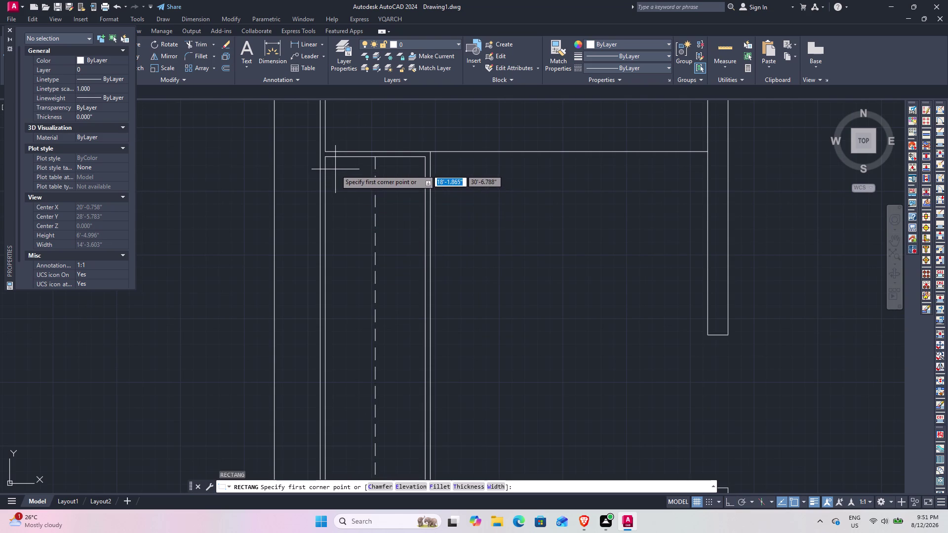
click(336, 169)
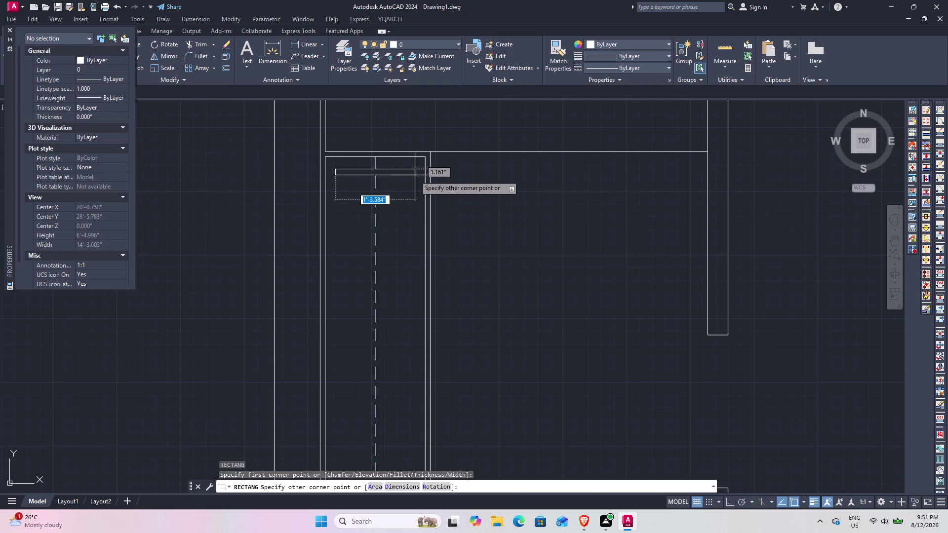
click(415, 175)
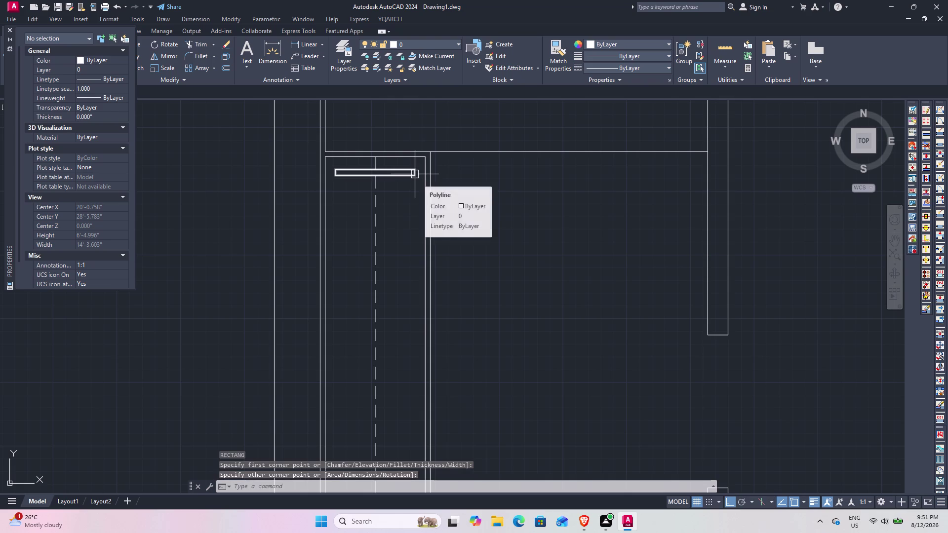
key(grave)
key(Escape)
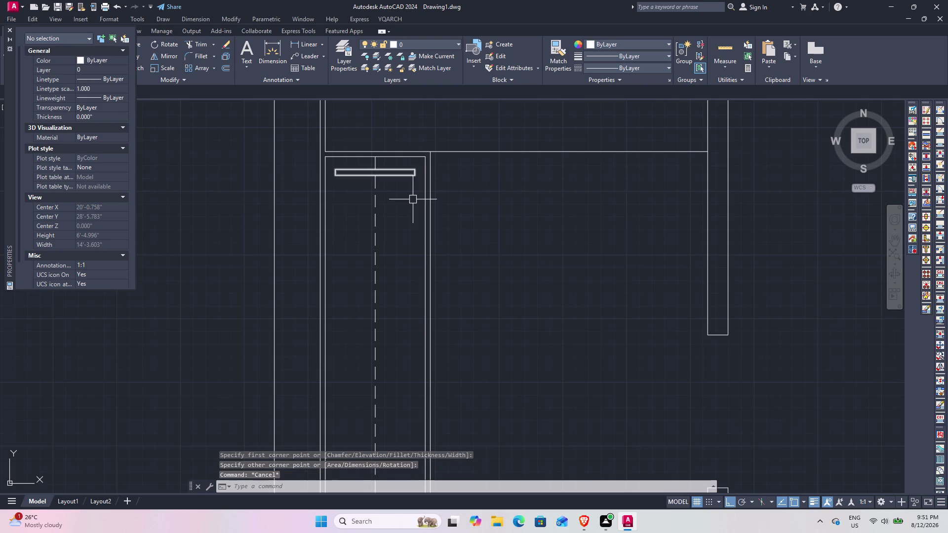
Select the new thin bar and start copying it with CO.
click(413, 177)
text(C)
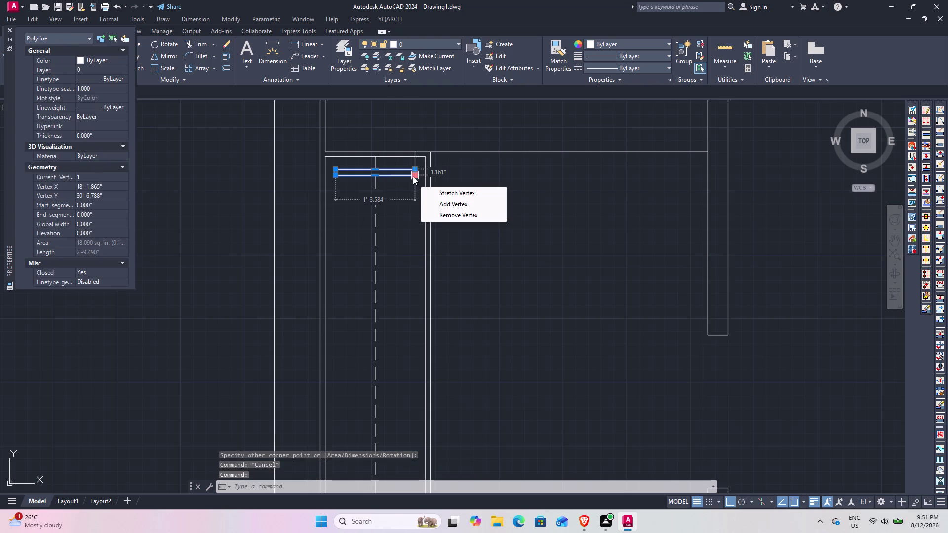
text(O)
key(space)
key(Escape)
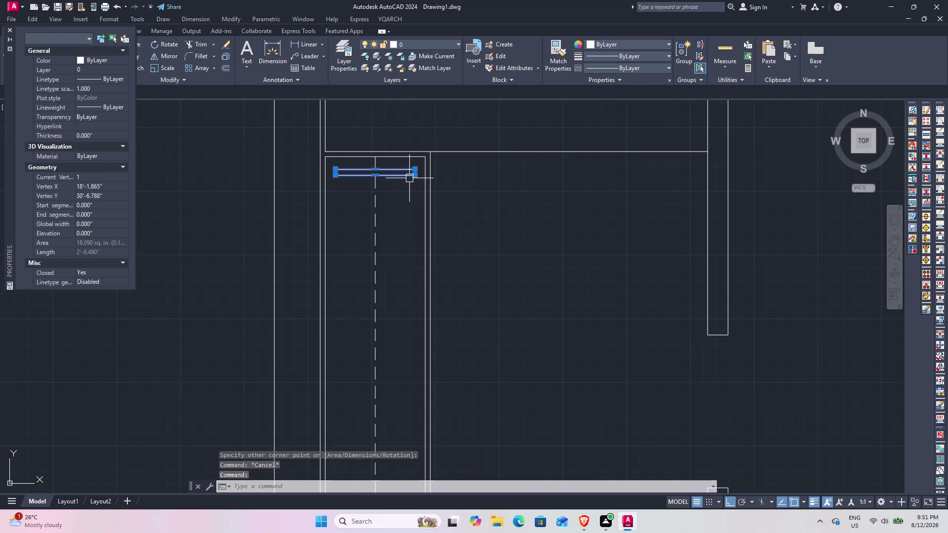
click(7, 30)
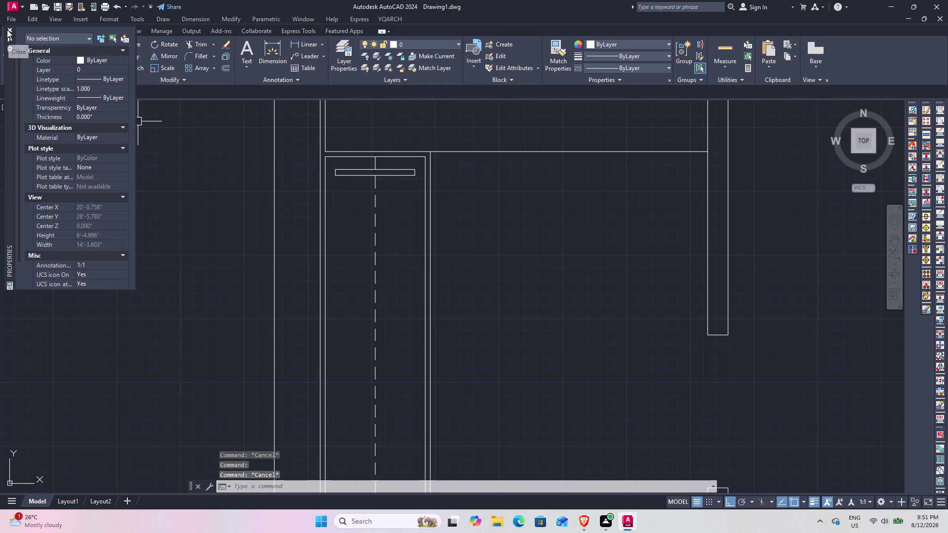
click(411, 177)
text(C)
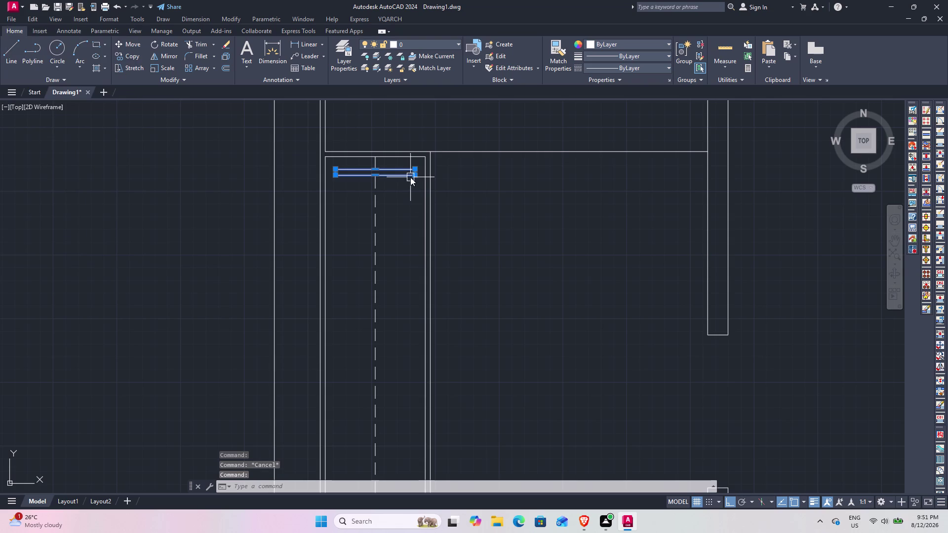
text(O)
key(space)
Place four copies of the thin bar stacked below the original.
click(418, 176)
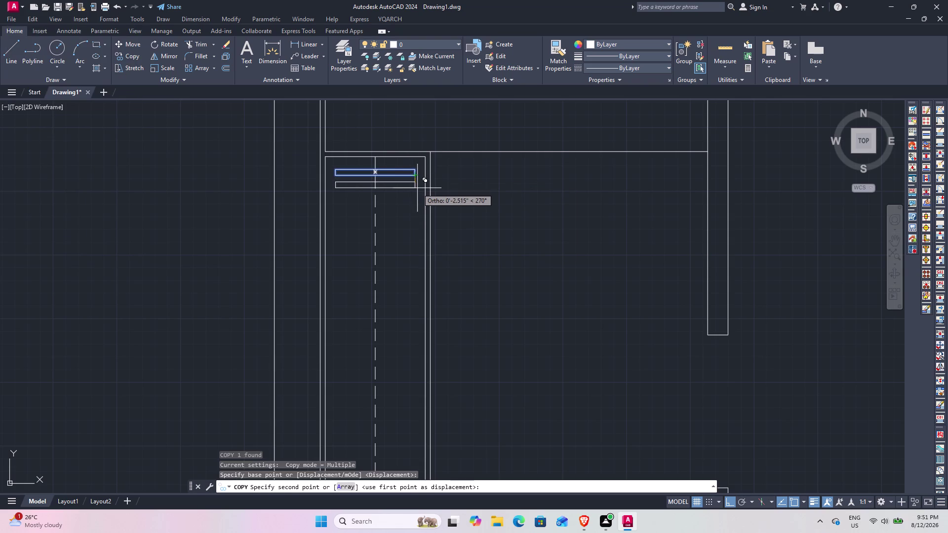
click(417, 186)
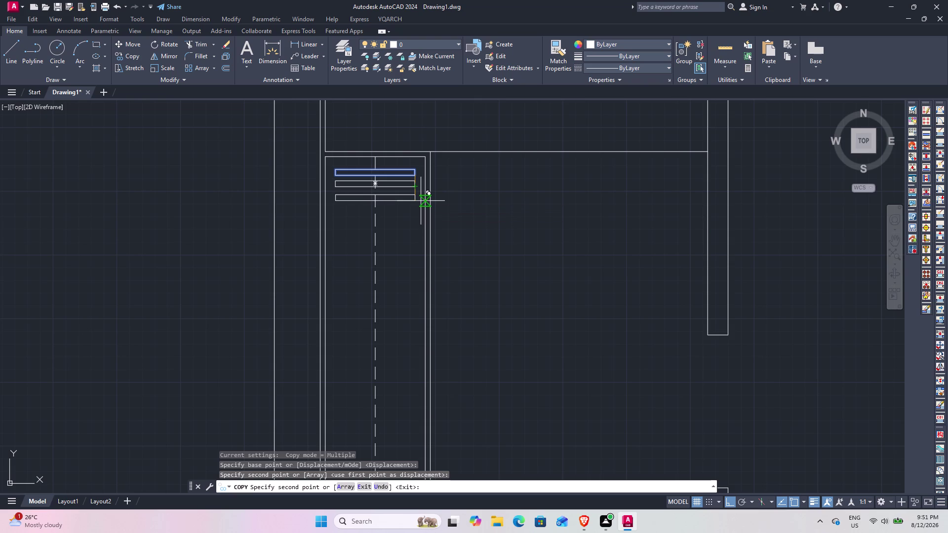
click(421, 198)
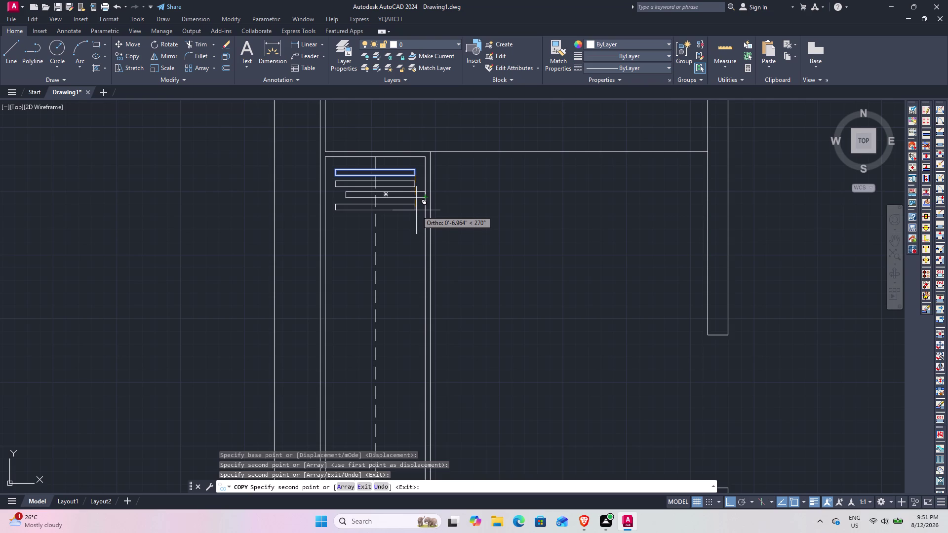
click(416, 211)
click(417, 223)
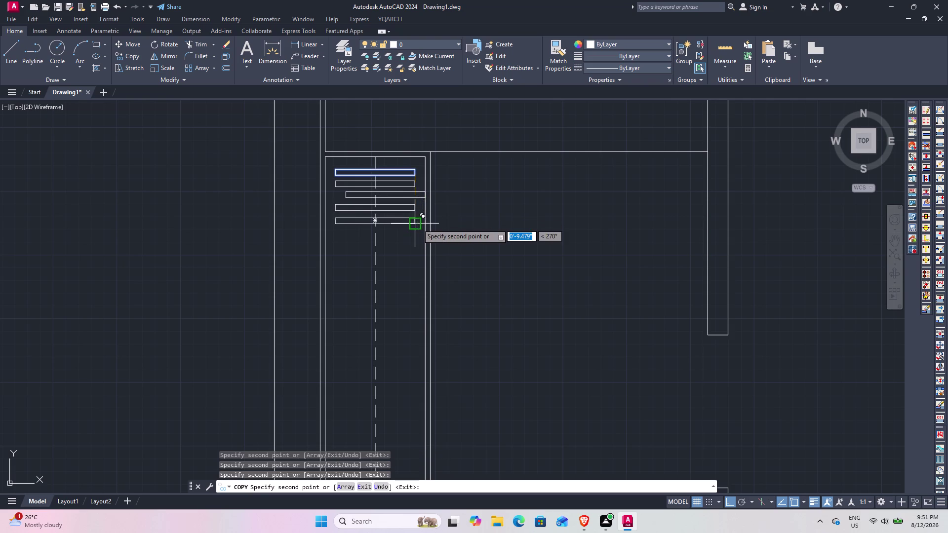
key(Escape)
Select the misaligned third bar and start moving it with M.
click(418, 199)
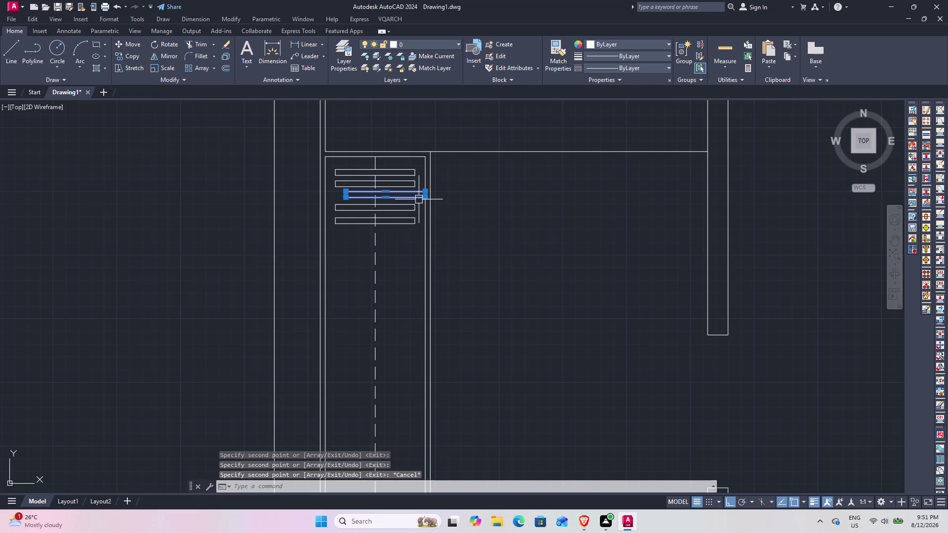
scroll(up, 3)
text(M)
key(space)
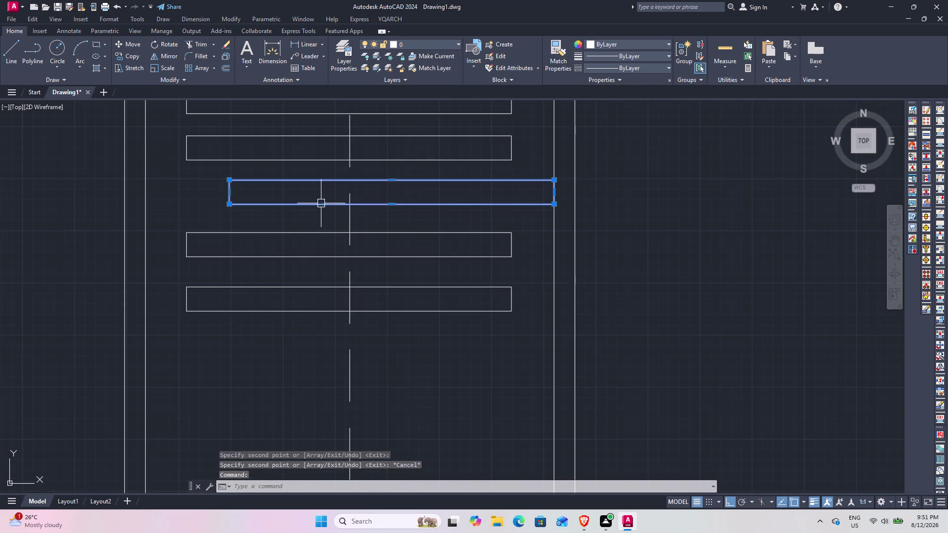
Move the offset bar left into line with the other four bars.
click(233, 205)
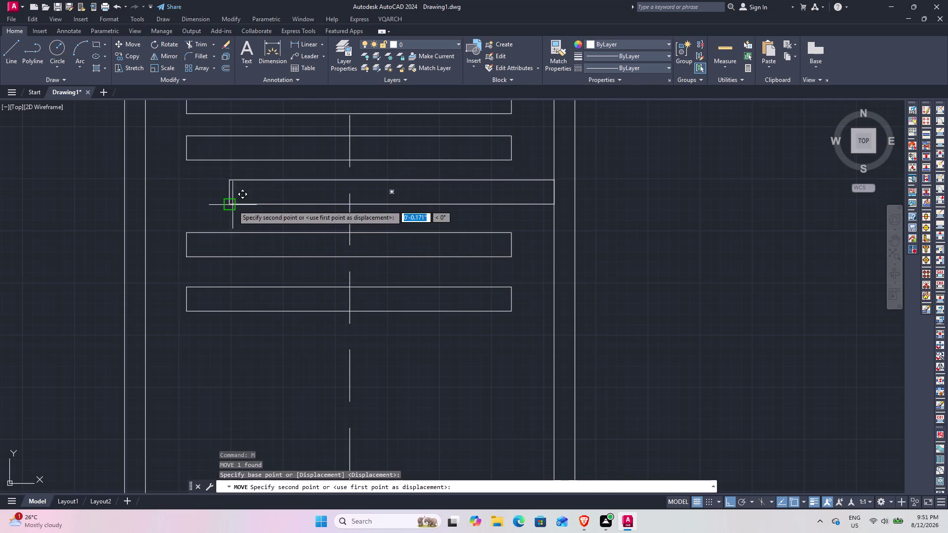
click(189, 206)
scroll(down, 3)
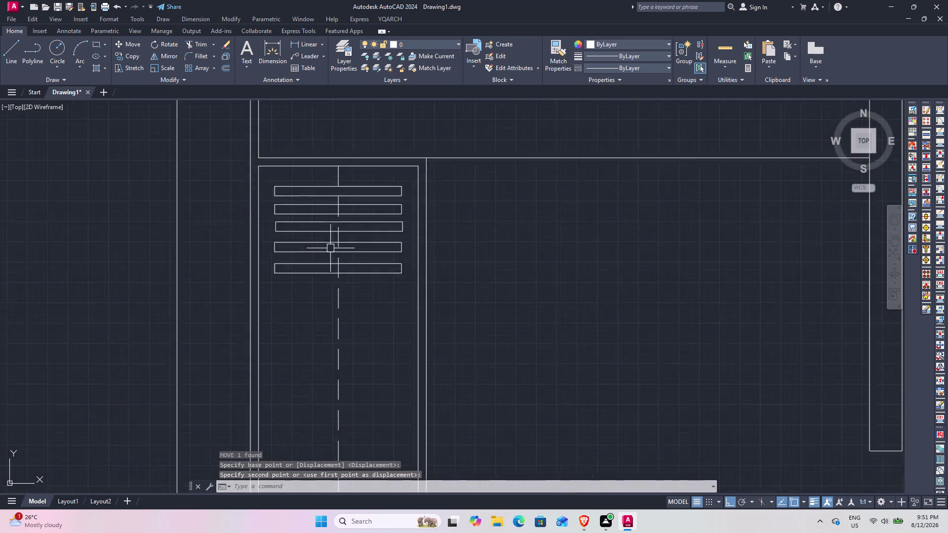
scroll(down, 3)
middle_drag(389, 287, 399, 244)
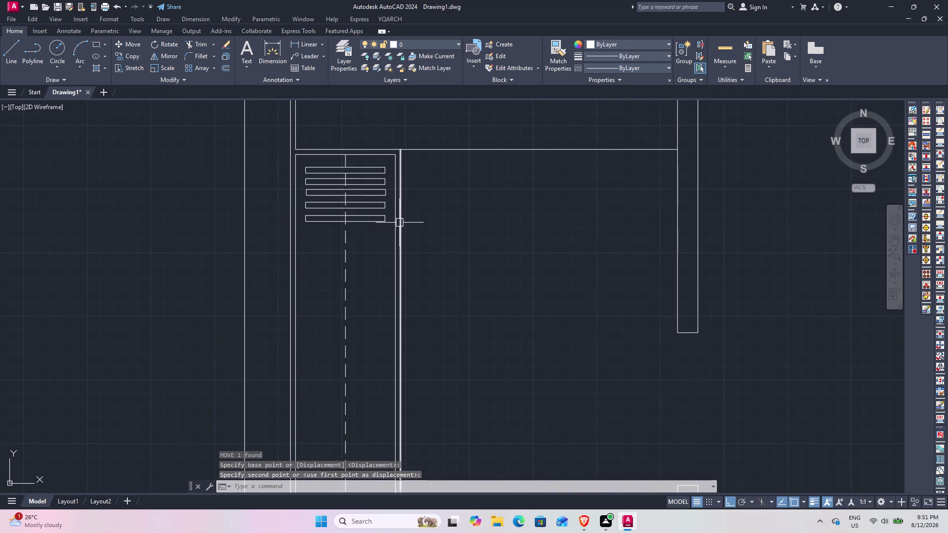
scroll(down, 3)
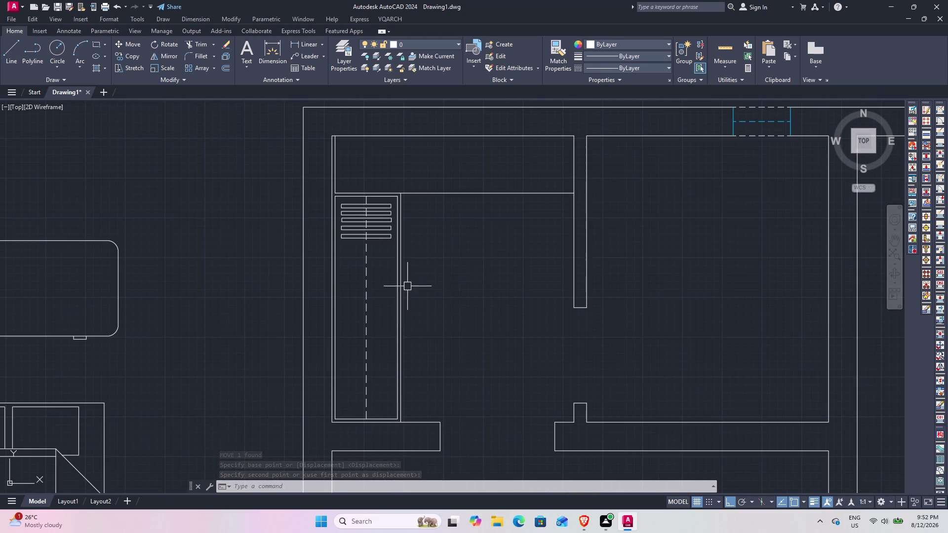
scroll(up, 3)
Window-select the five thin wardrobe bars, view their Properties, then reselect all five.
drag(421, 296, 412, 280)
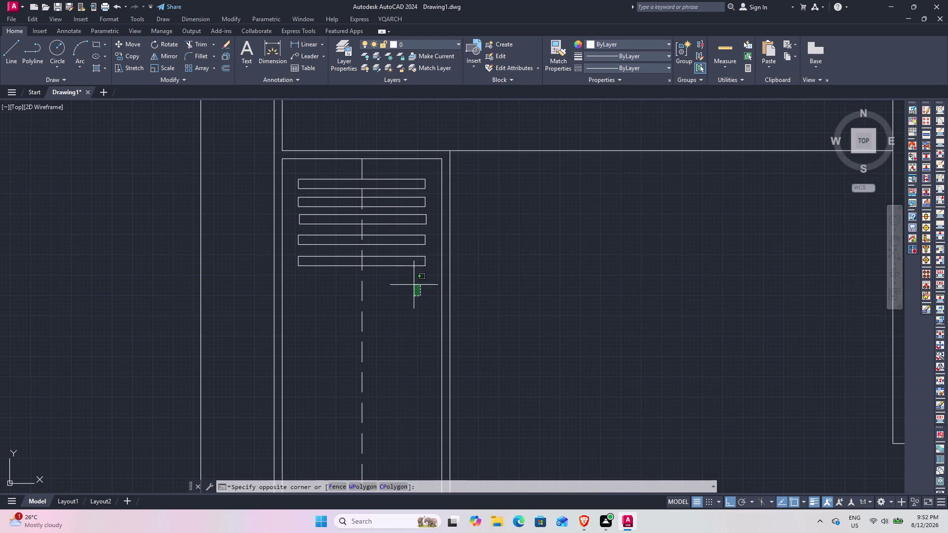
click(397, 171)
right_click(380, 206)
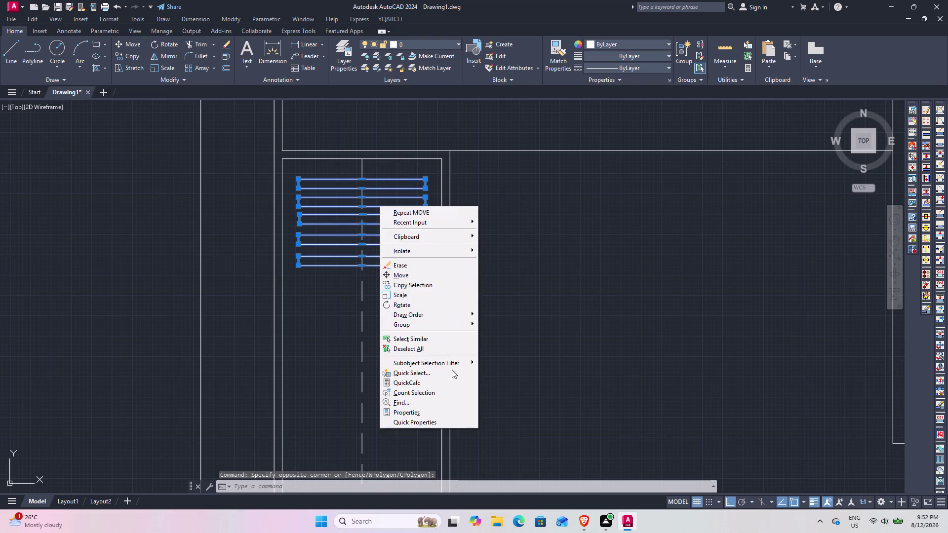
click(436, 415)
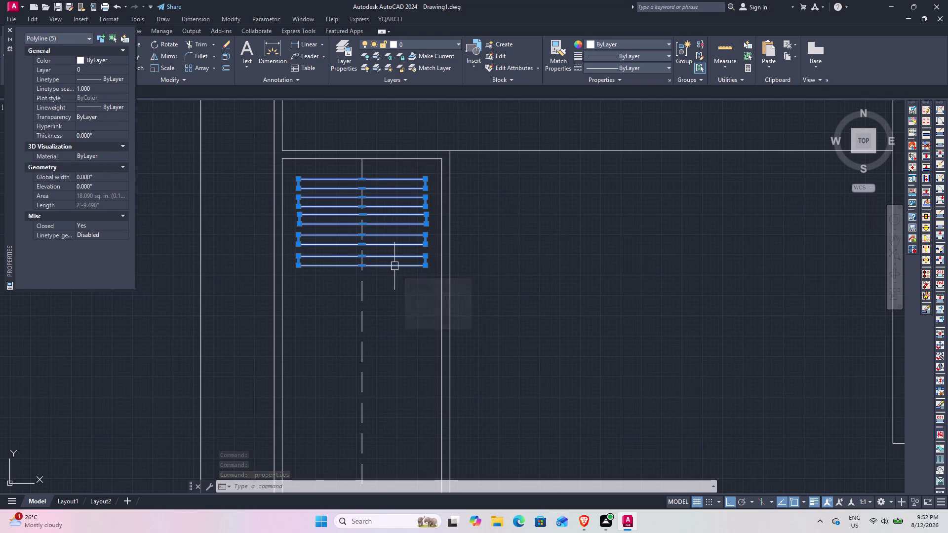
key(Escape)
drag(412, 297, 410, 289)
click(372, 162)
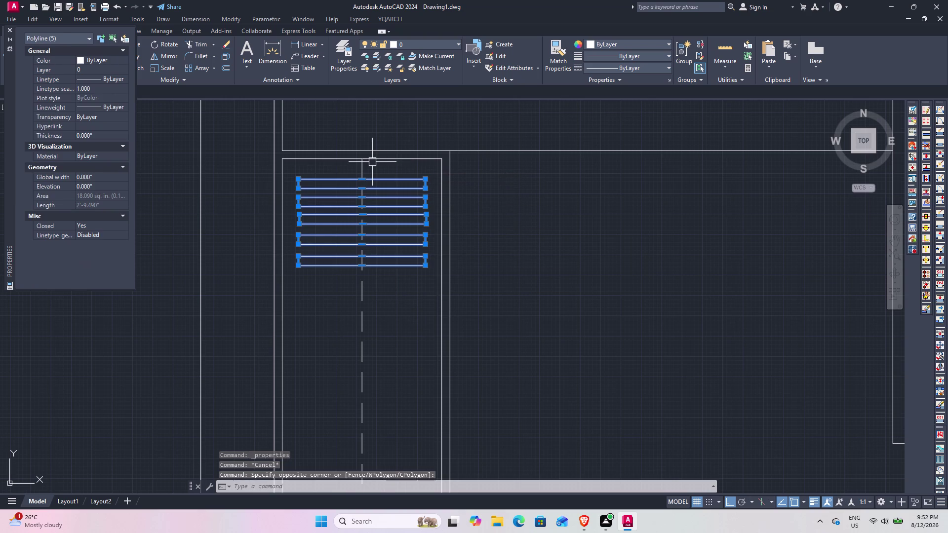
Scale the five bars shorter by reference, then window-select the five thin shelf rectangles.
text(SC)
key(space)
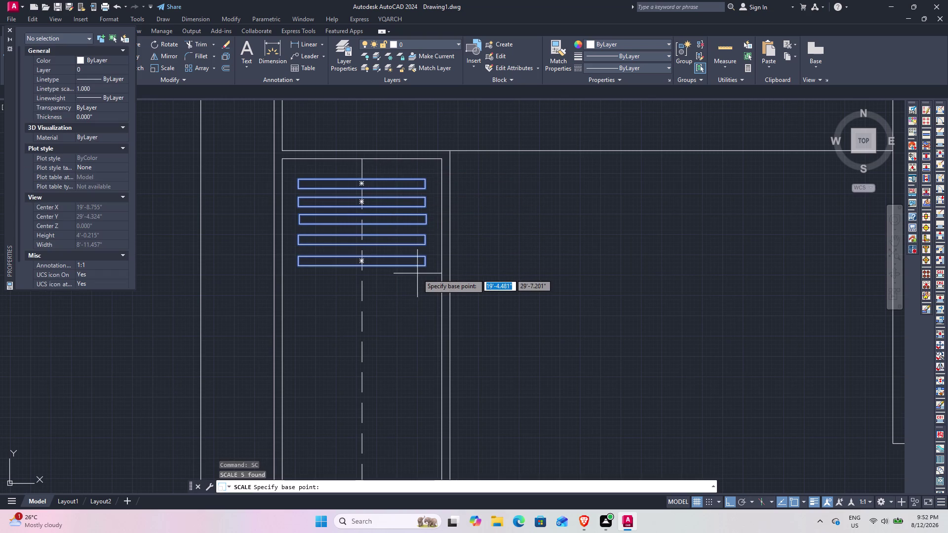
click(423, 267)
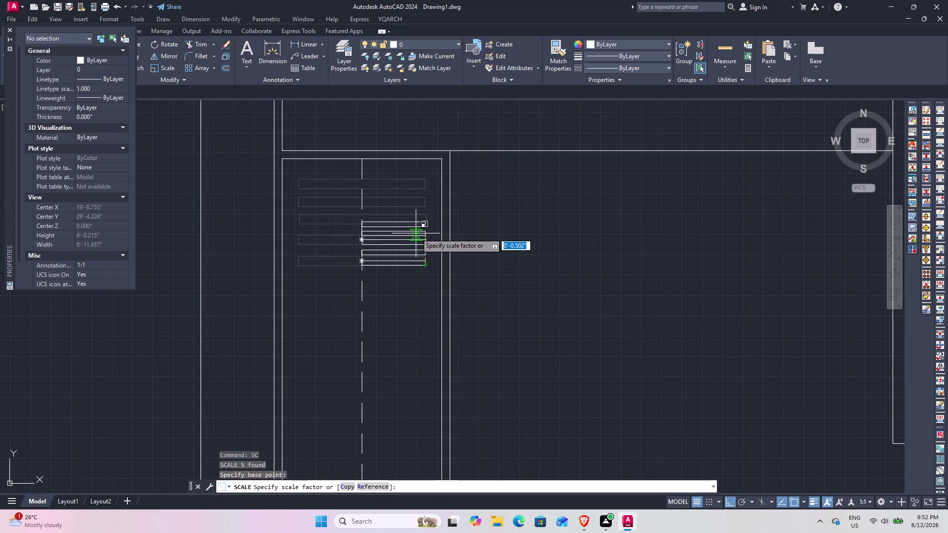
click(368, 490)
click(428, 270)
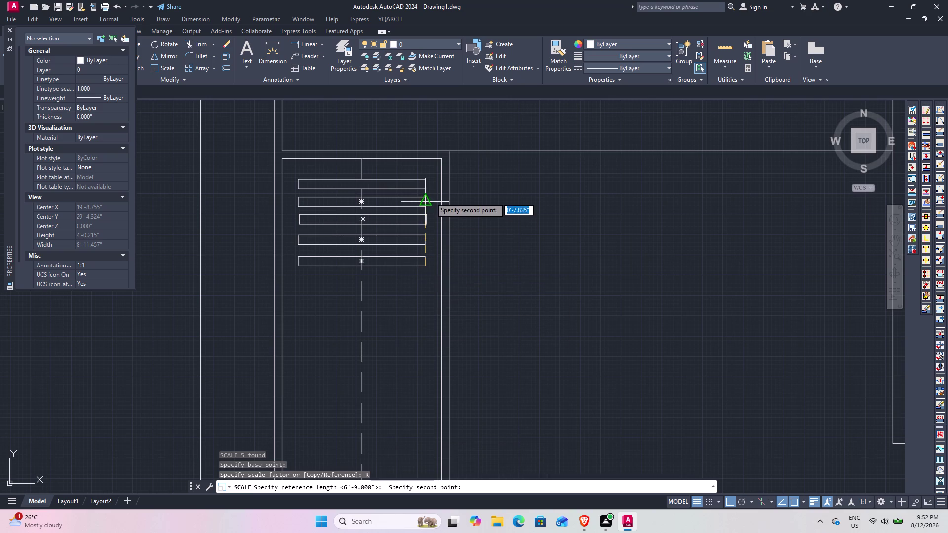
click(429, 175)
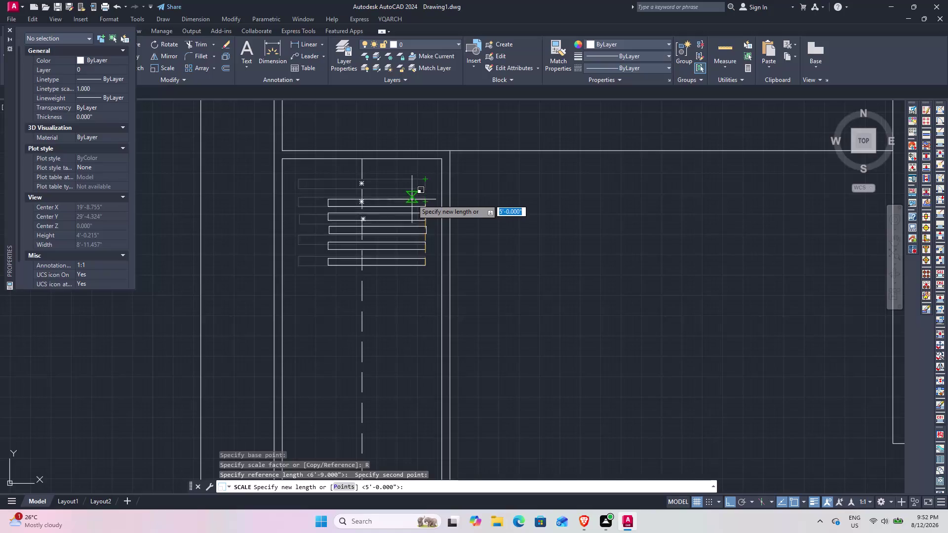
click(411, 193)
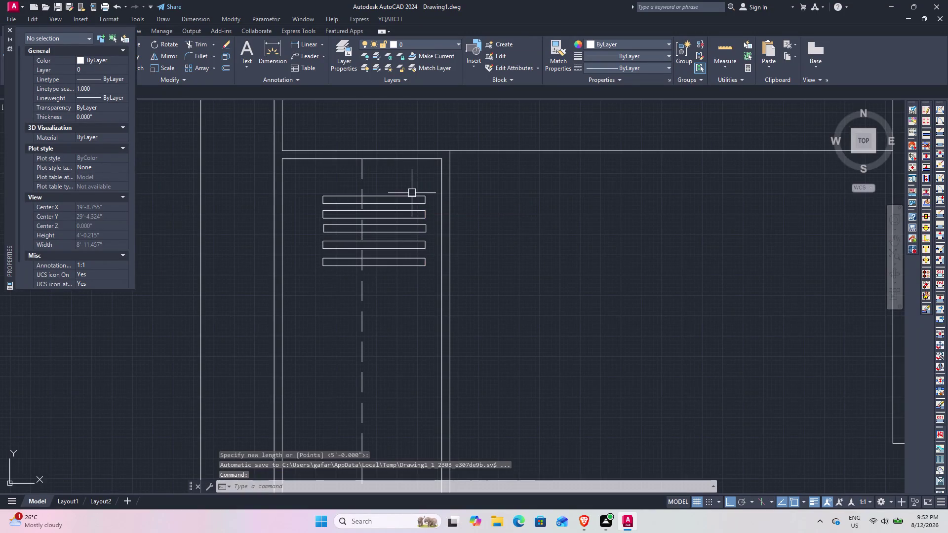
drag(422, 286, 416, 265)
Move the five shelf rectangles so they sit centred on the dashed divider near the top.
click(402, 182)
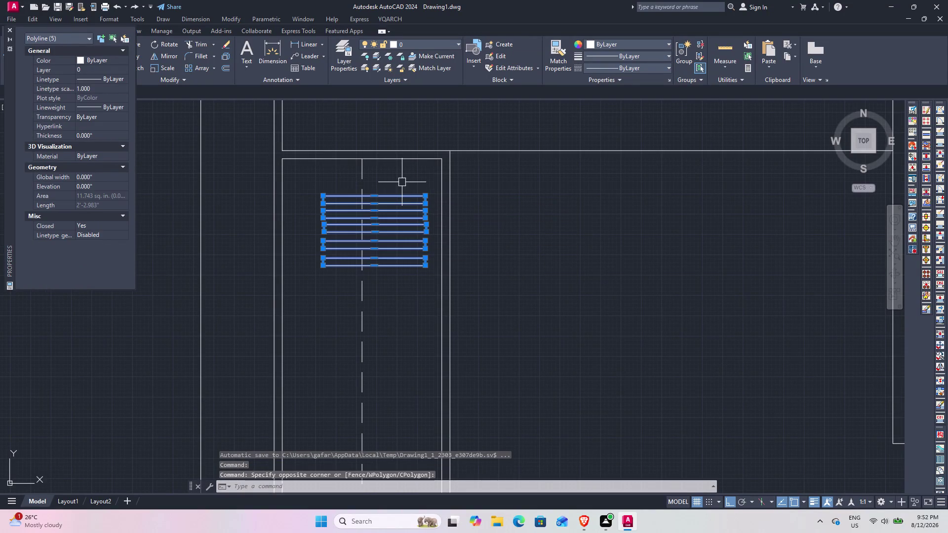
text(M)
key(space)
scroll(up, 3)
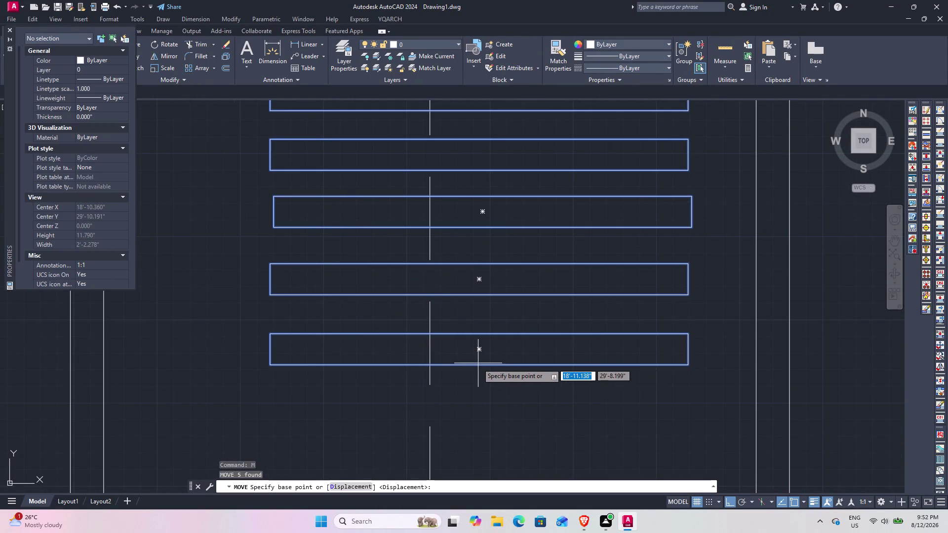
click(474, 363)
scroll(down, 3)
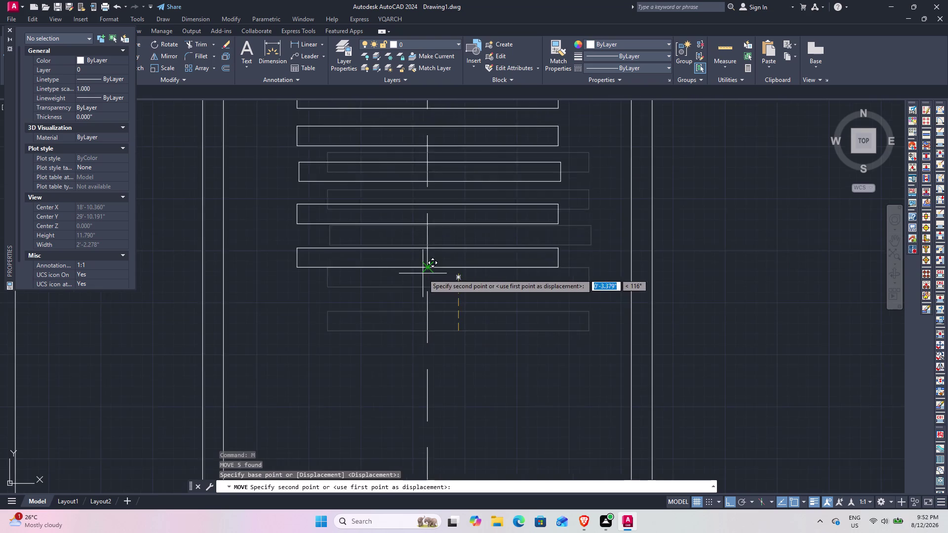
middle_drag(423, 274, 384, 376)
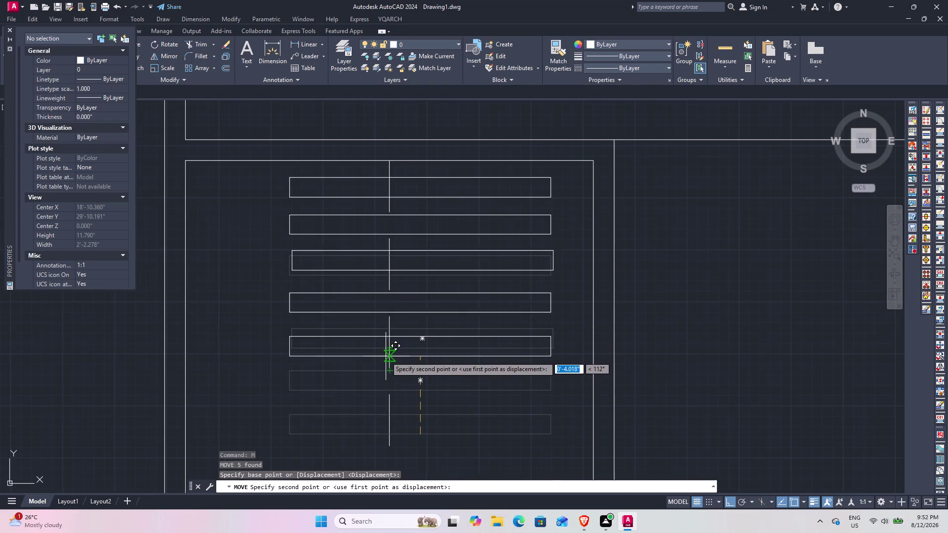
click(390, 367)
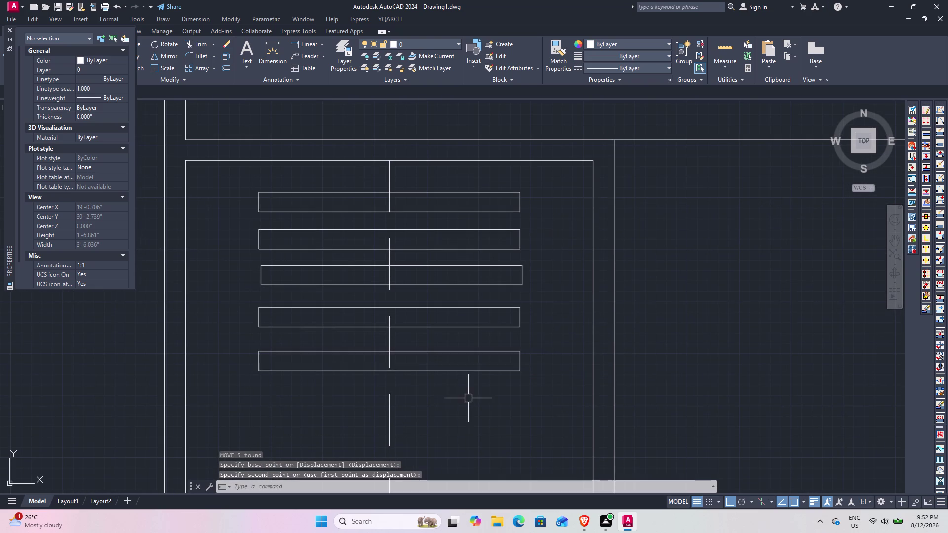
Bring the lower wardrobe into view and select the lowest shelf rectangle alone.
scroll(down, 3)
middle_drag(470, 392, 455, 271)
middle_drag(464, 339, 464, 333)
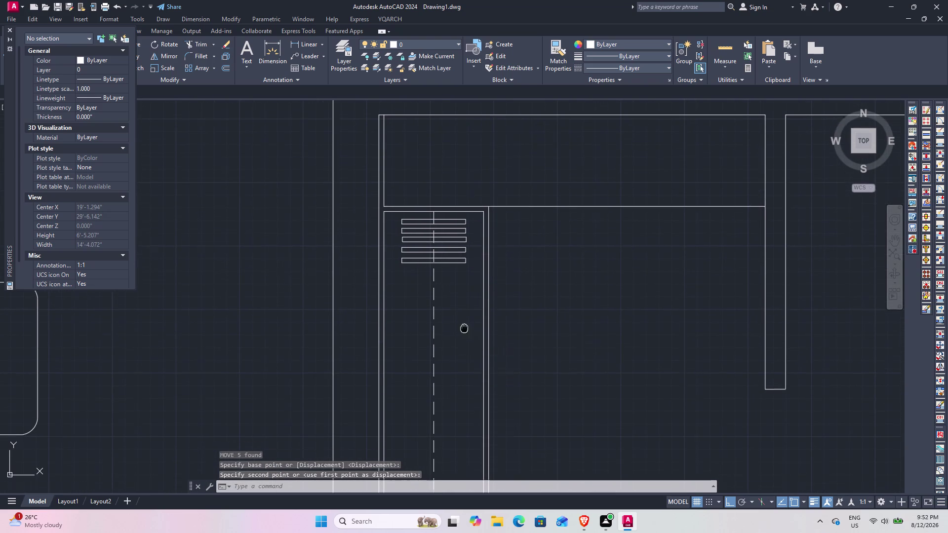
middle_drag(465, 333, 465, 212)
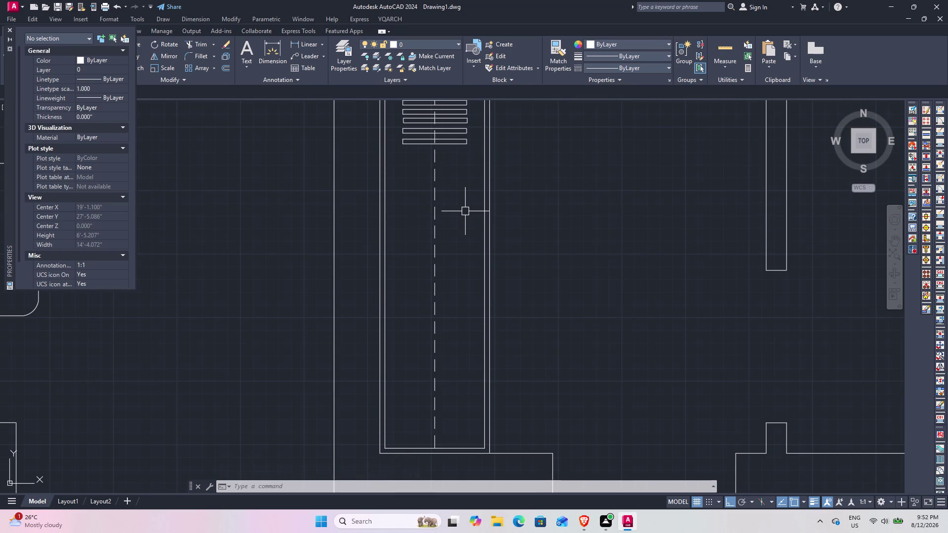
drag(467, 162, 465, 156)
click(458, 136)
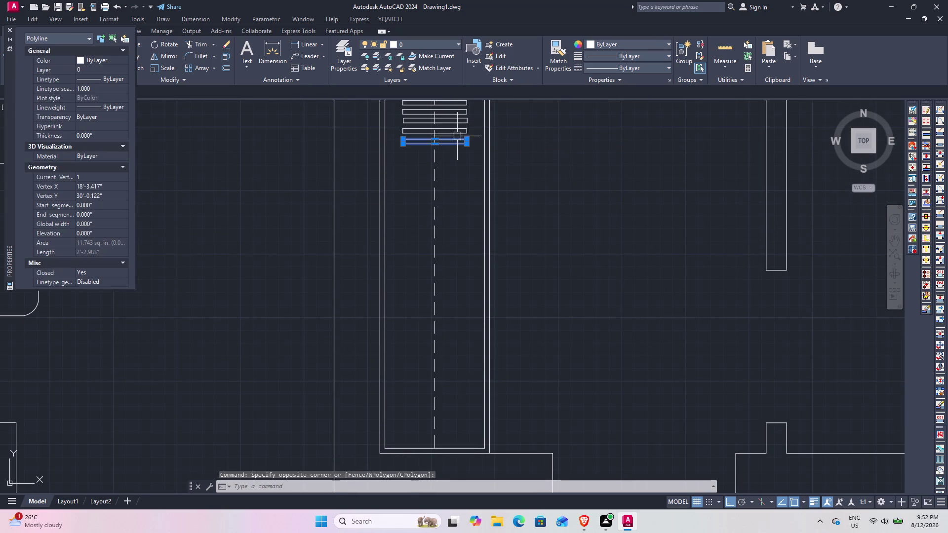
scroll(up, 3)
Copy the lowest shelf rectangle six times straight down the divider, from its corner.
middle_drag(446, 155, 442, 202)
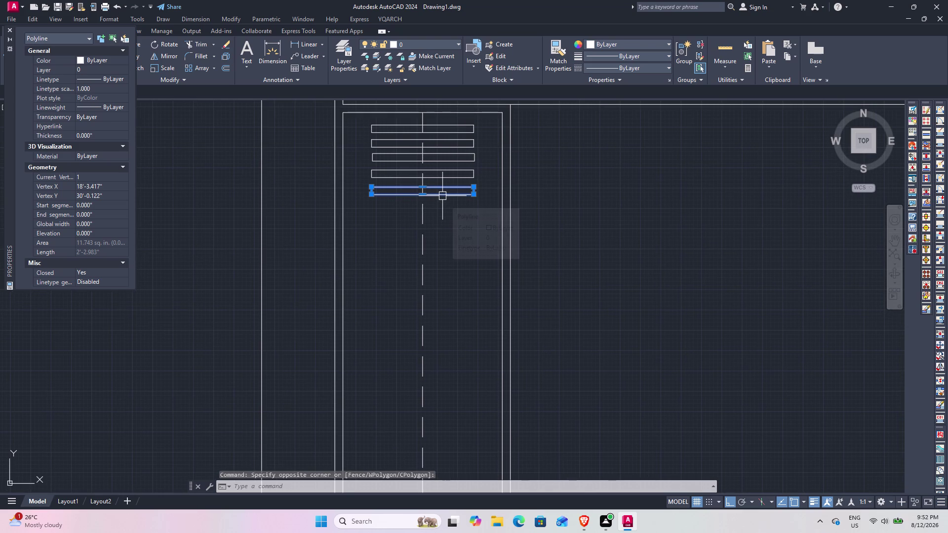
text(CO)
key(space)
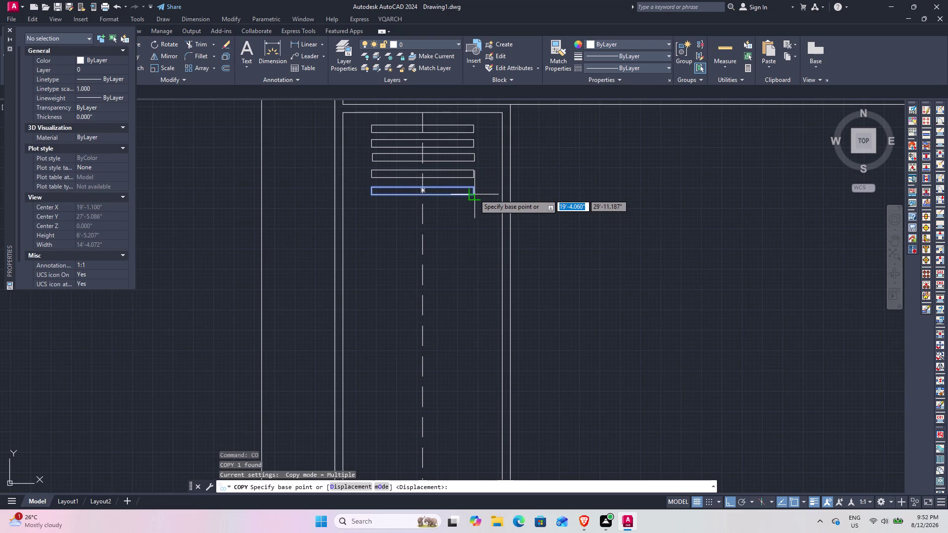
click(469, 196)
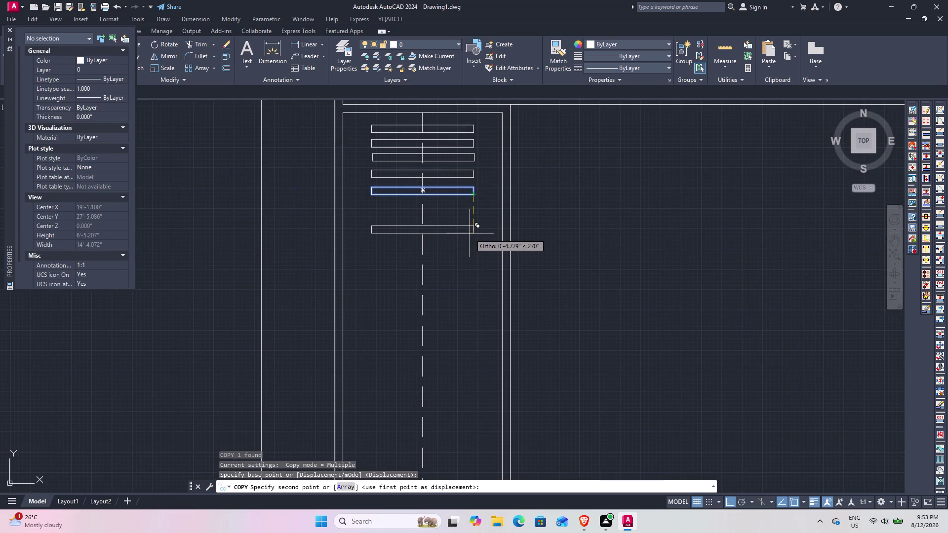
click(469, 234)
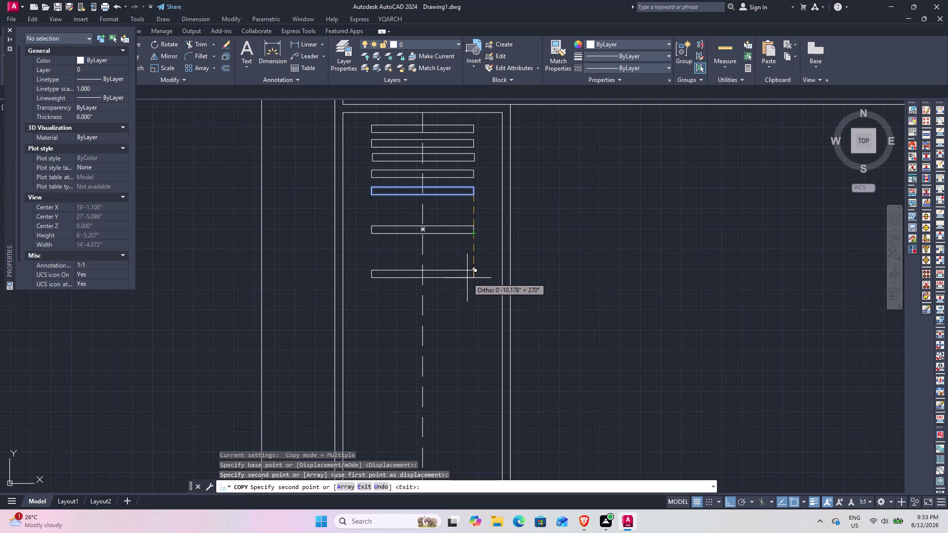
click(470, 277)
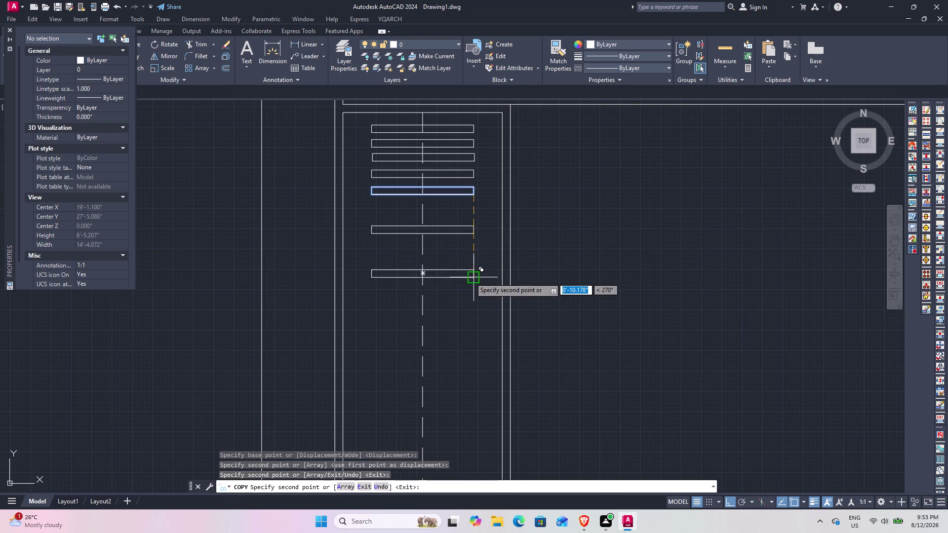
click(470, 292)
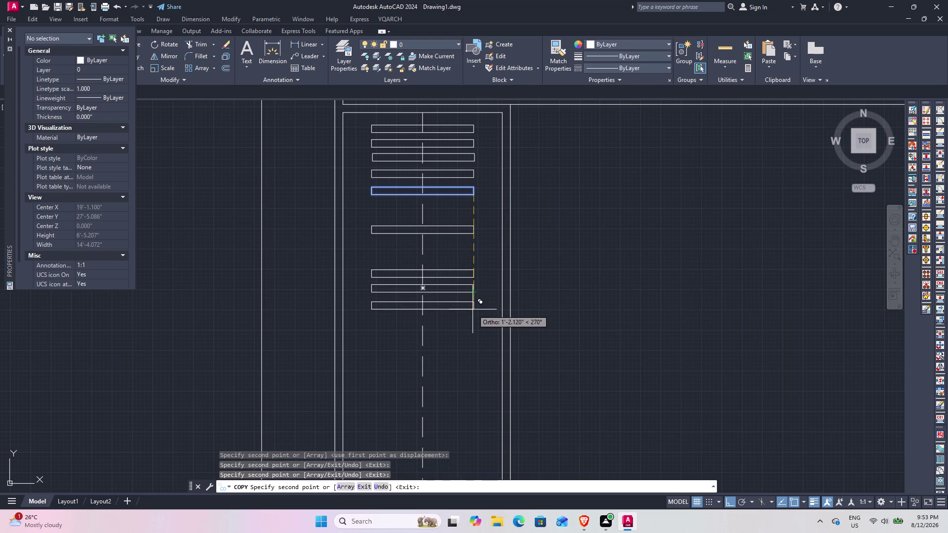
click(472, 307)
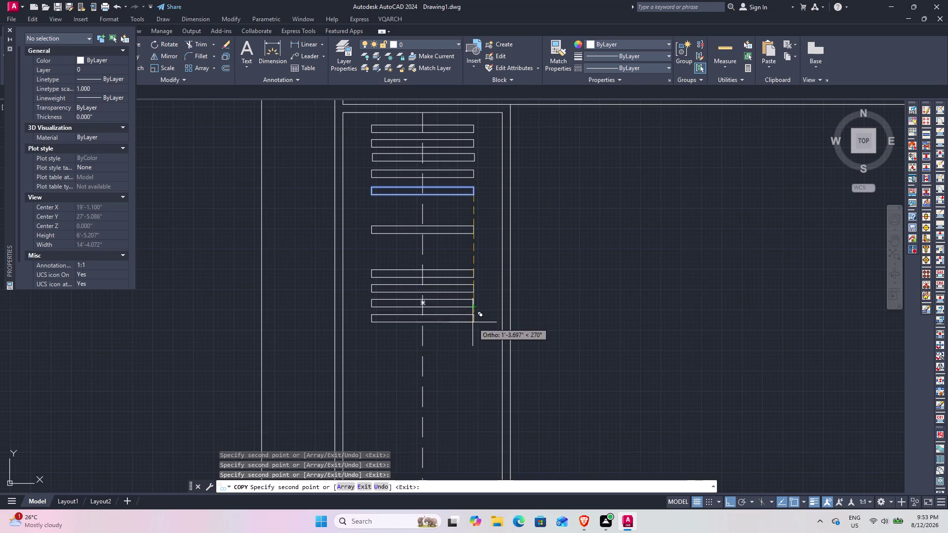
click(472, 322)
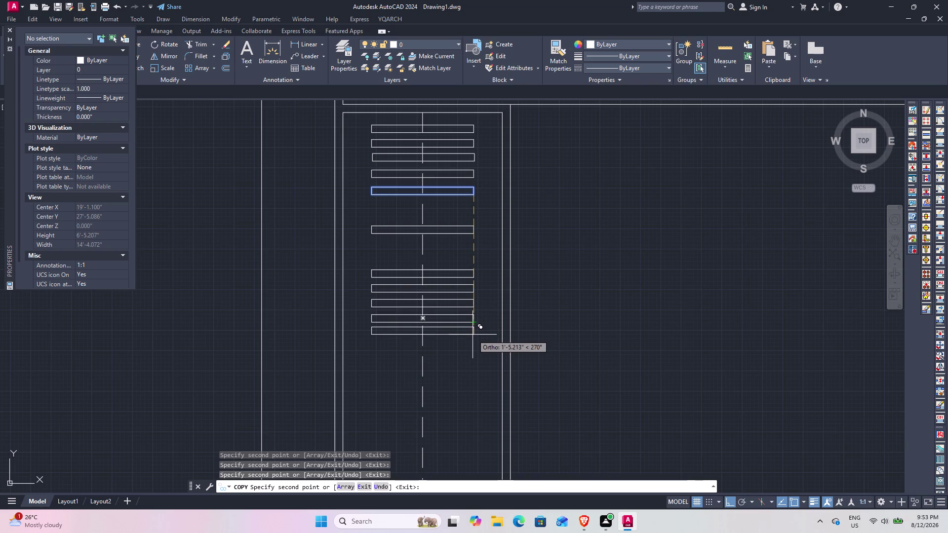
click(476, 349)
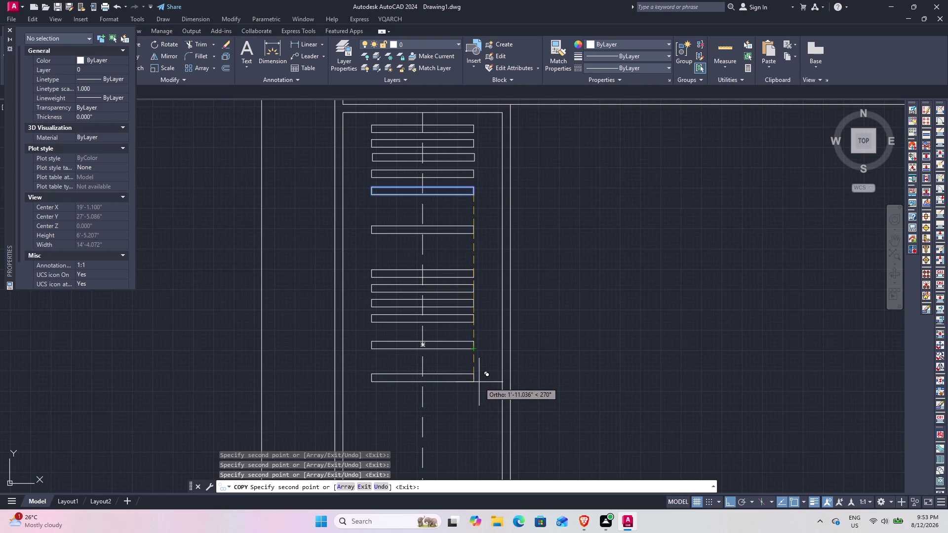
key(Escape)
Erase the distorted lowest shelf shape.
click(475, 351)
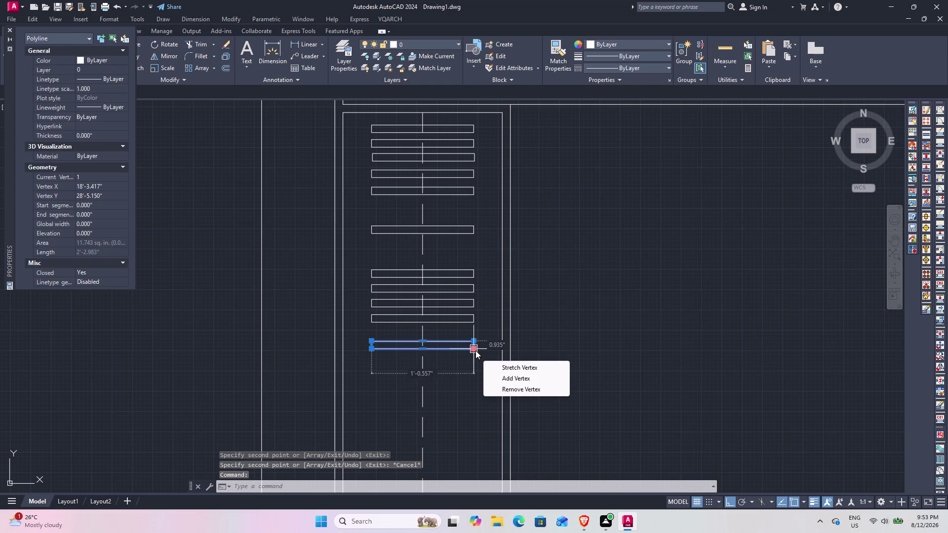
key(r)
key(o)
key(space)
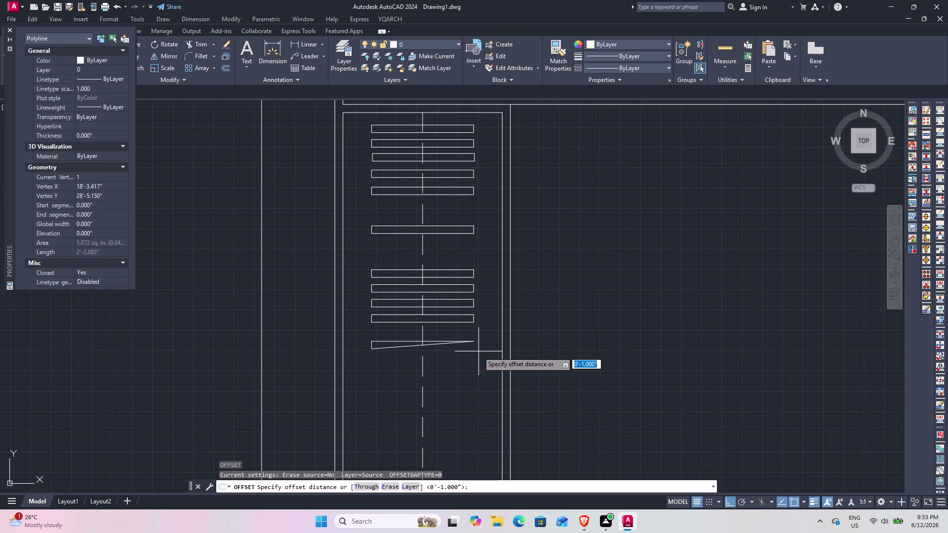
key(Escape)
click(472, 352)
click(466, 338)
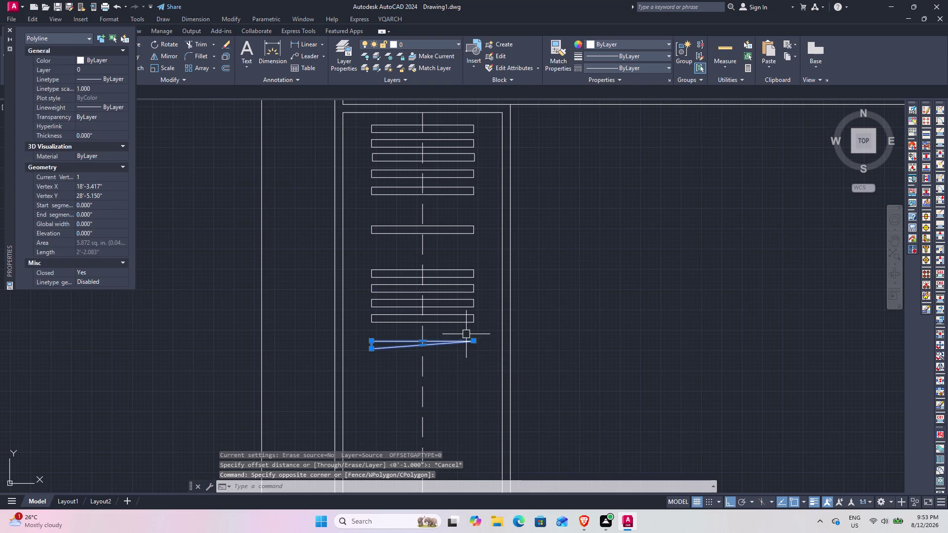
right_click(466, 334)
click(494, 159)
click(473, 350)
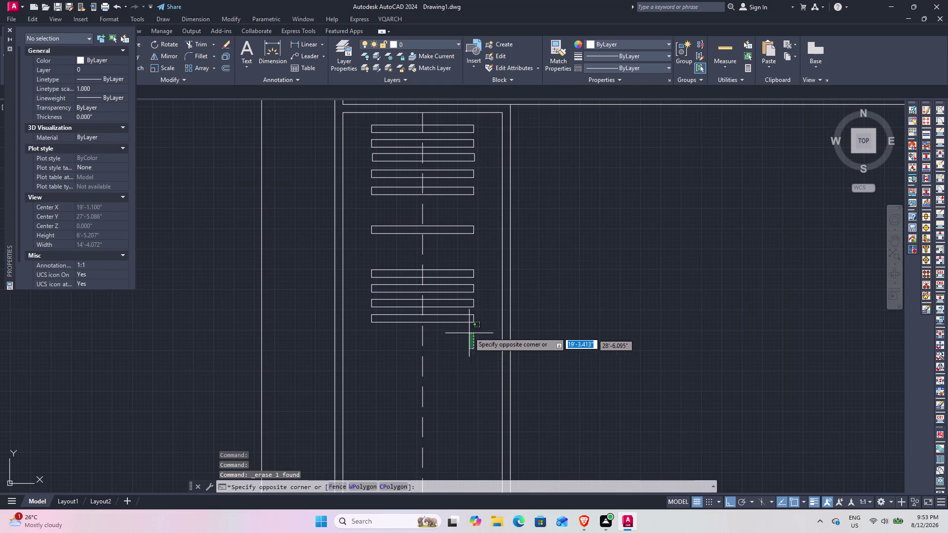
Rotate the new lowest shelf rectangle 15 degrees about its right end.
click(463, 312)
text(R)
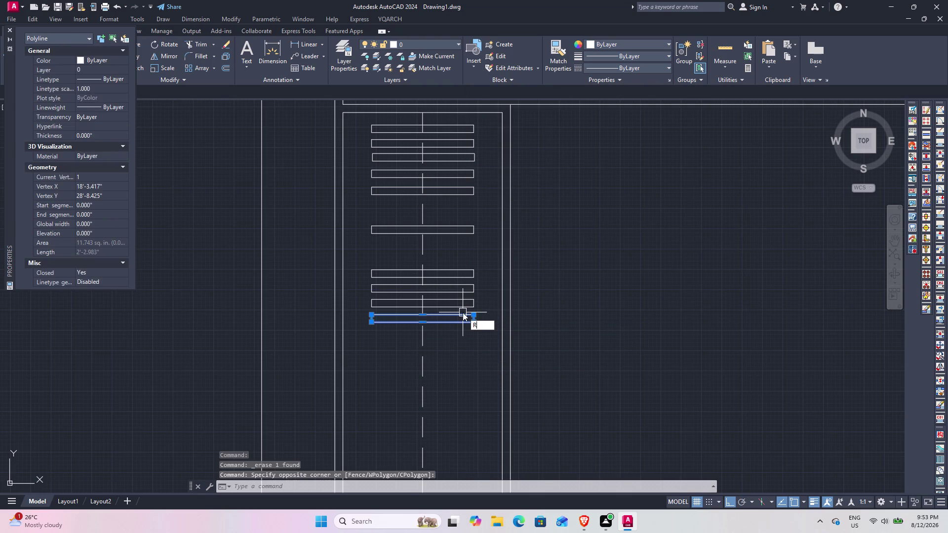
text(O)
key(space)
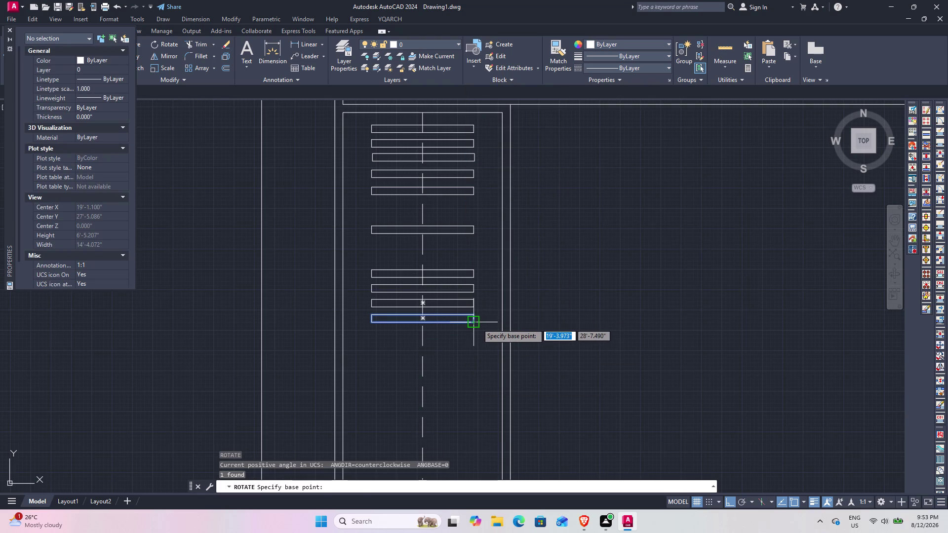
click(477, 324)
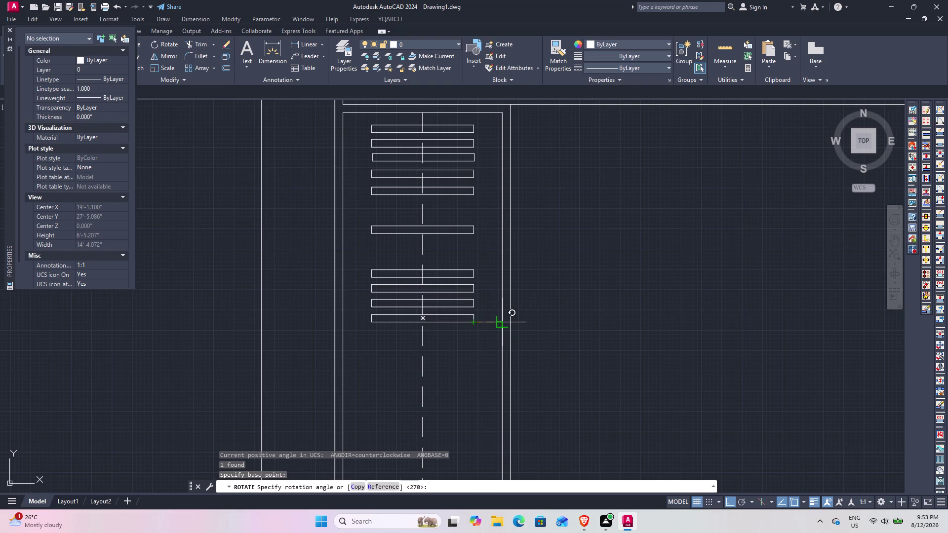
text(15)
key(Return)
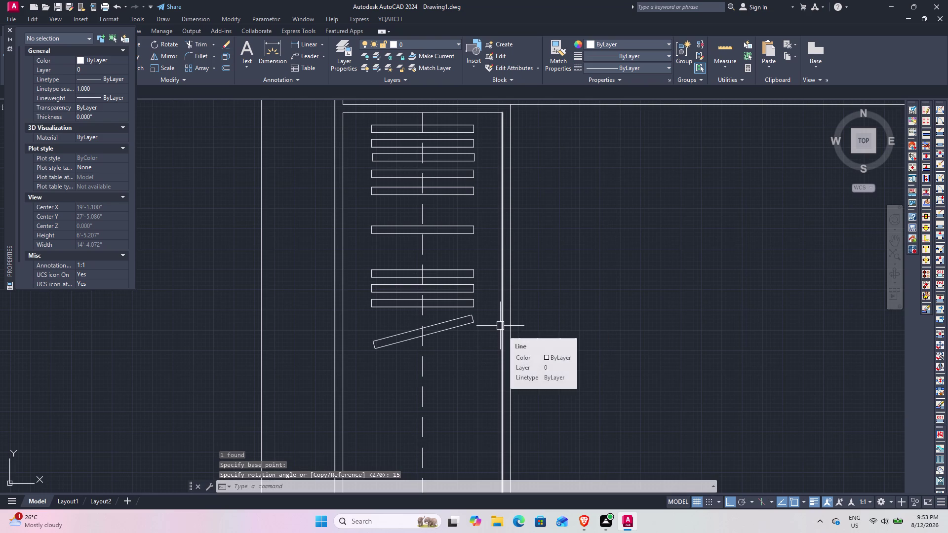
Reselect the tilted shelf rectangle and start a copy of it.
drag(470, 342, 459, 334)
click(439, 315)
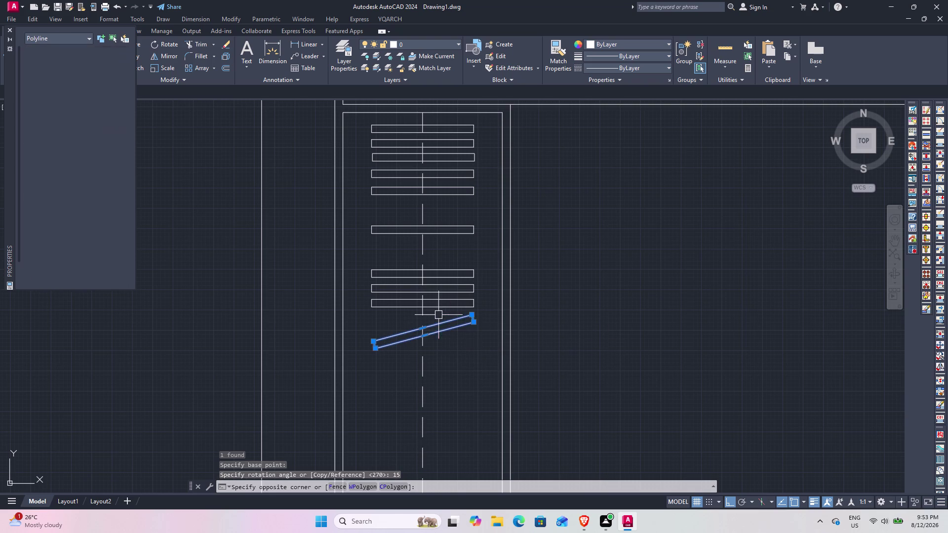
key(Escape)
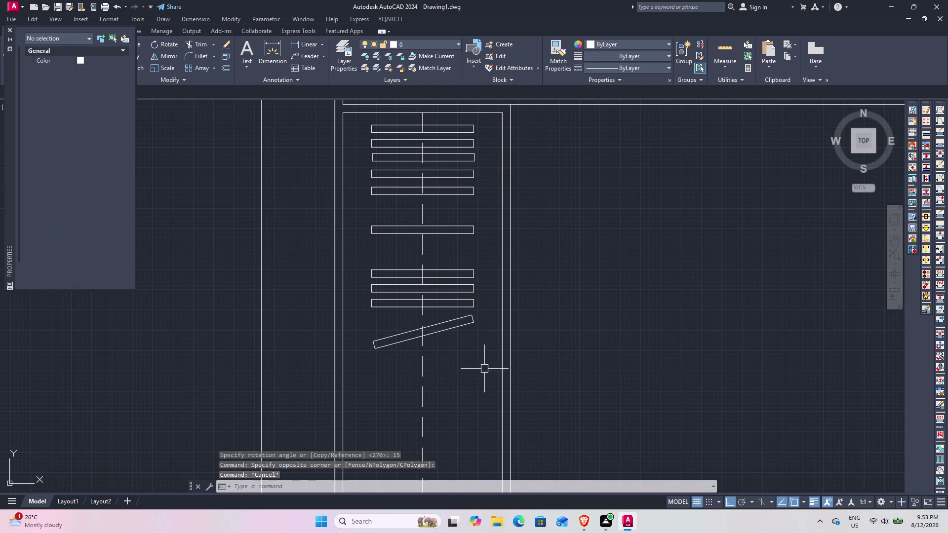
drag(472, 353, 464, 341)
click(443, 319)
text(C)
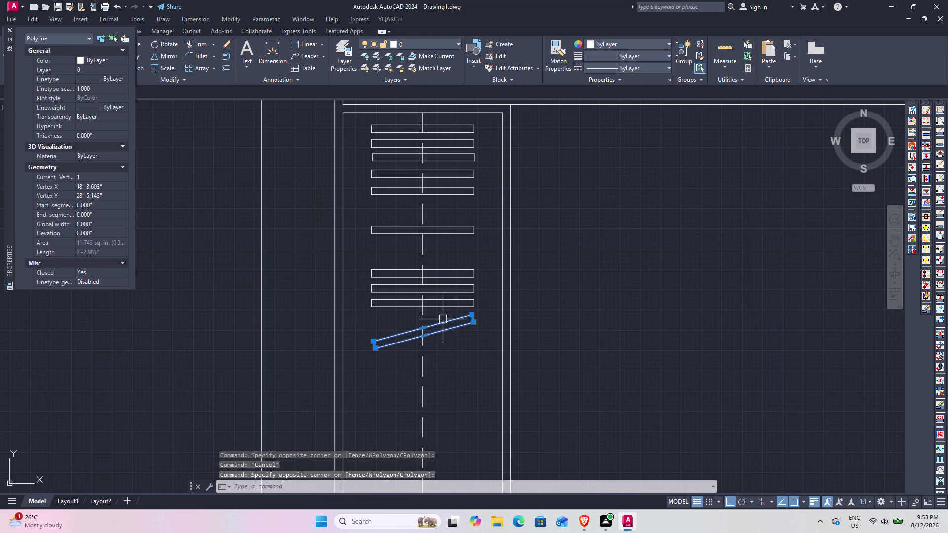
text(O)
key(space)
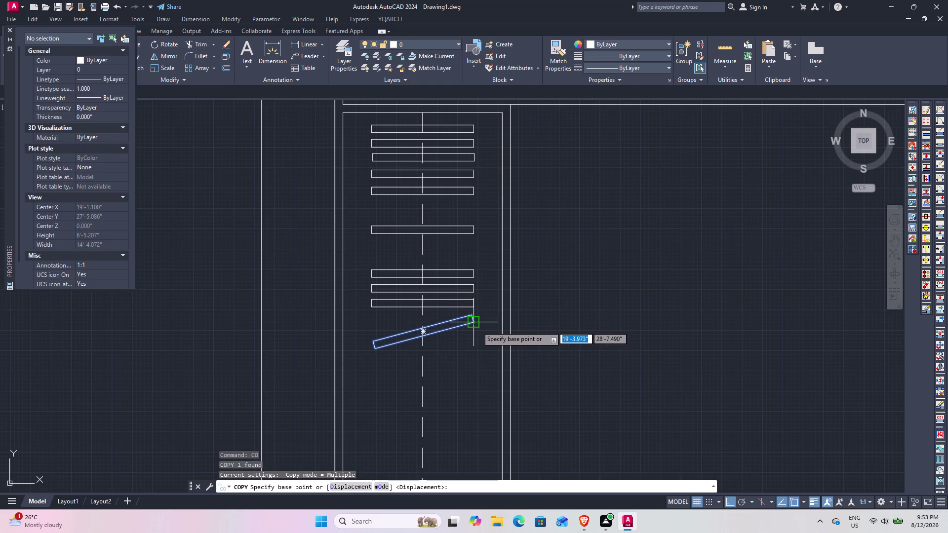
Abandon the tilted-shelf copy and window-select the upper shelves.
click(476, 326)
click(481, 339)
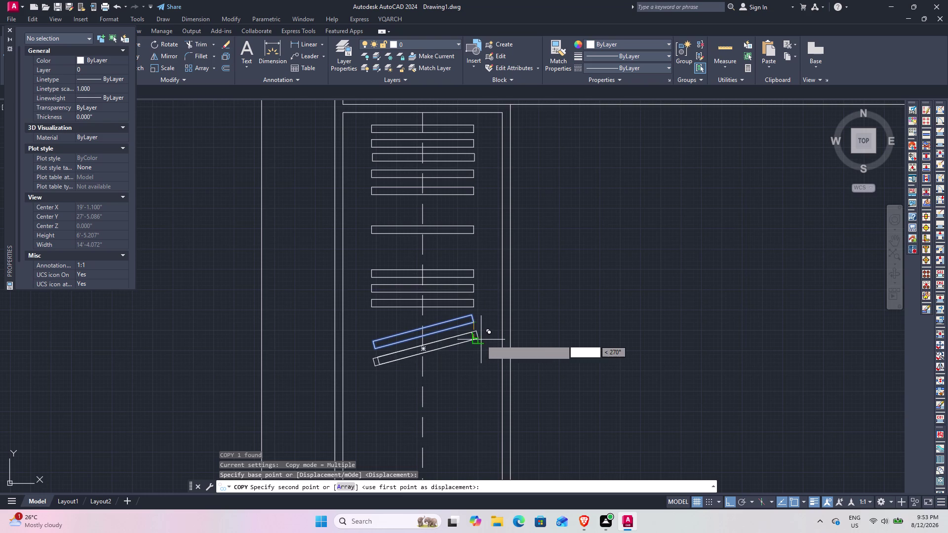
key(Escape)
scroll(down, 3)
middle_drag(491, 350, 486, 242)
drag(472, 260, 475, 249)
click(465, 147)
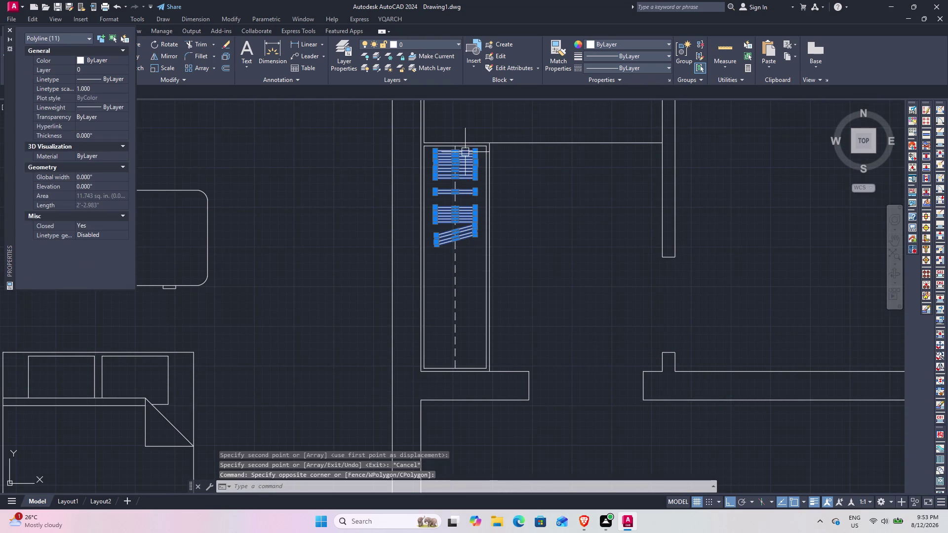
Start mirroring the shelves across a horizontal axis, then abandon that attempt.
text(M)
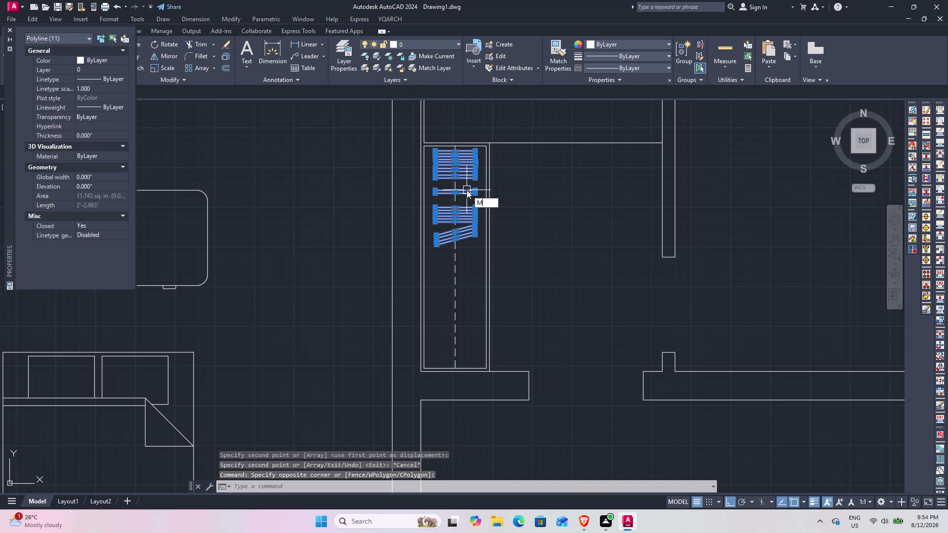
text(I)
key(space)
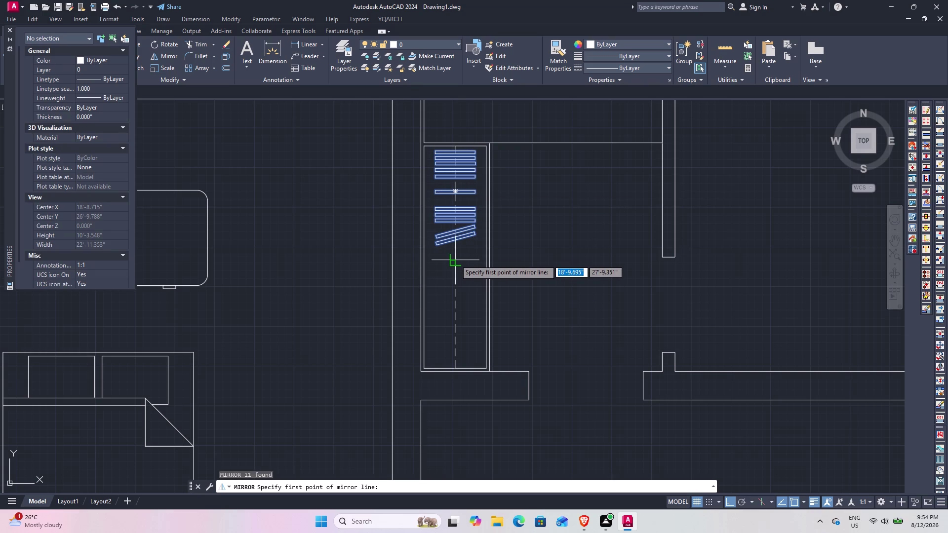
click(455, 254)
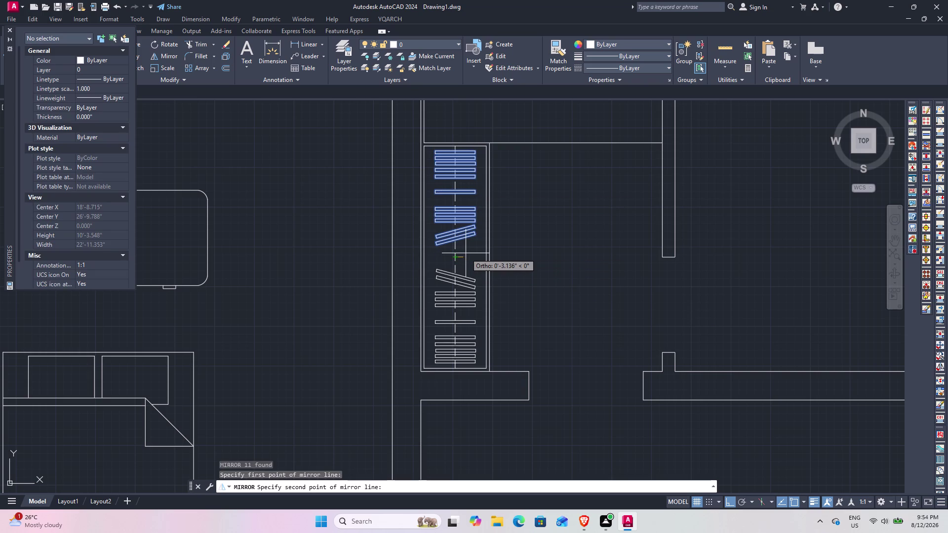
click(466, 254)
key(Escape)
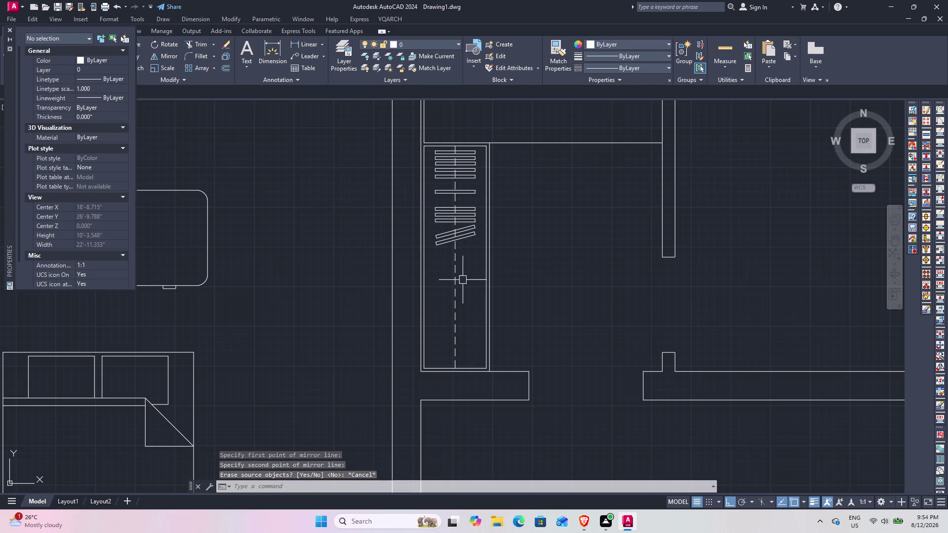
Mirror the reselected upper shelves about a horizontal axis below them, keeping the originals.
drag(473, 253, 473, 246)
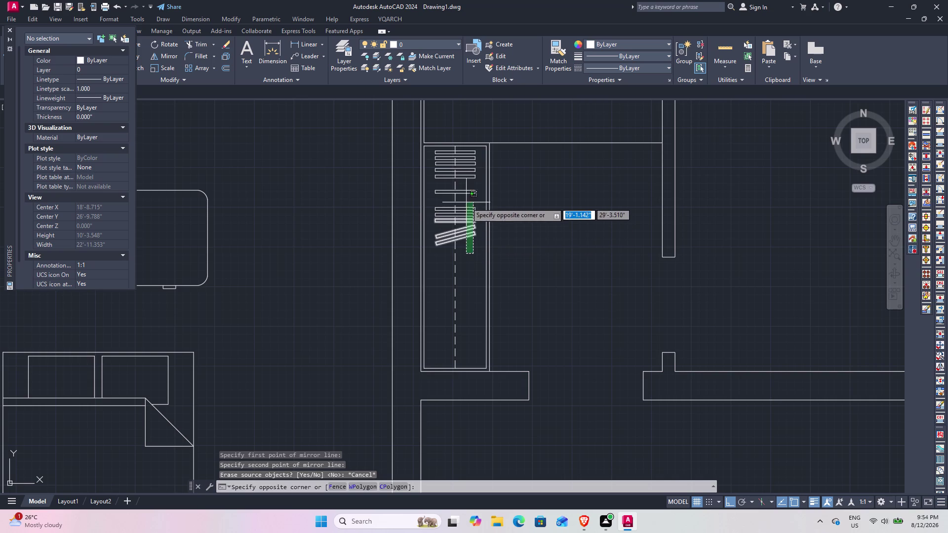
click(465, 148)
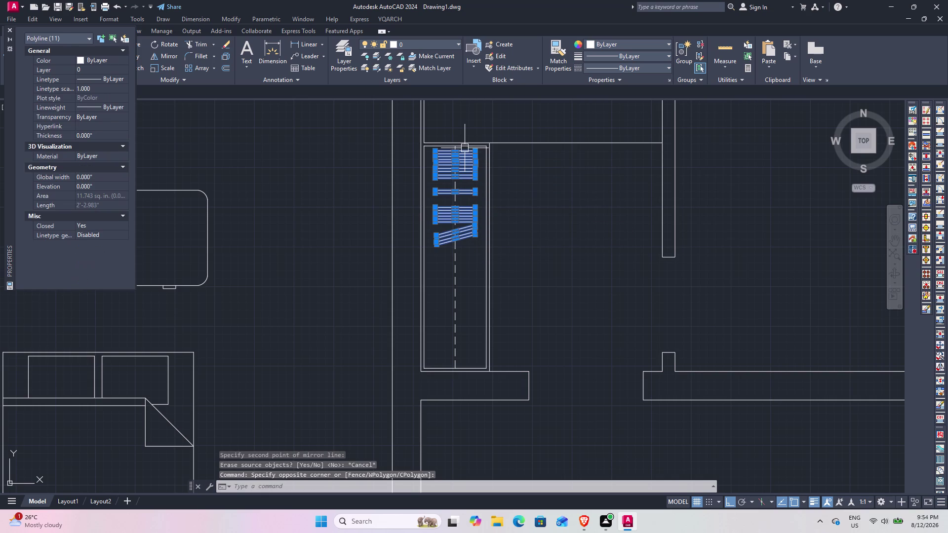
key(m)
text(I)
key(space)
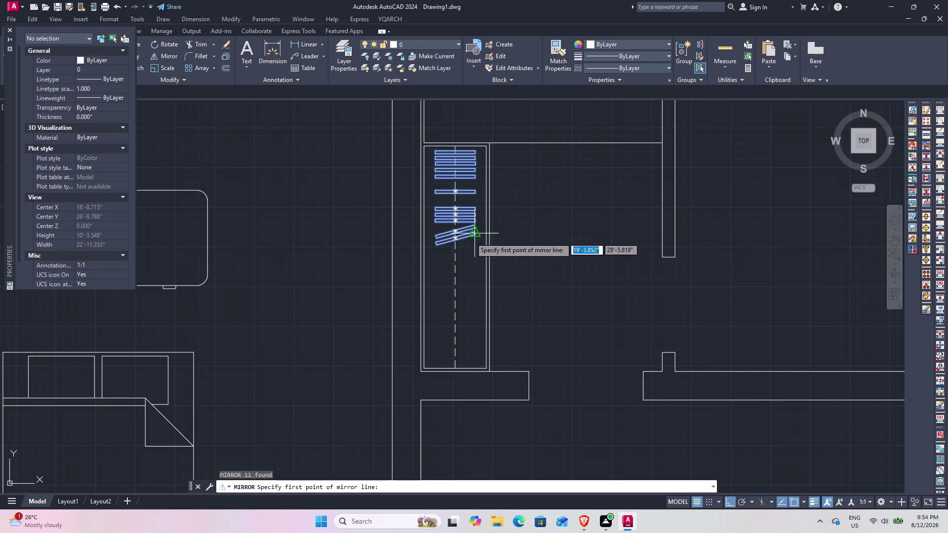
click(454, 261)
click(473, 258)
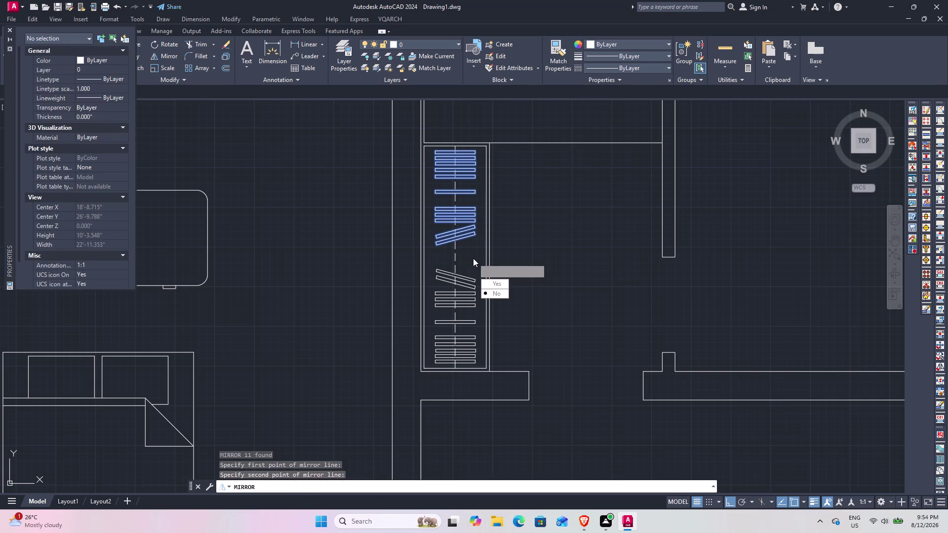
key(space)
Select the two lower slanted shelves in the wardrobe's lower half.
scroll(down, 3)
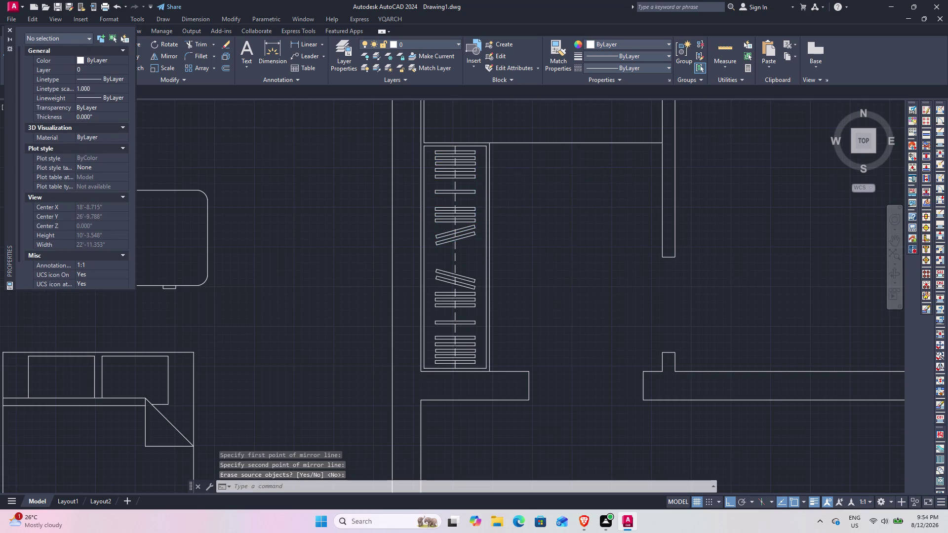
middle_drag(546, 329, 502, 279)
scroll(up, 3)
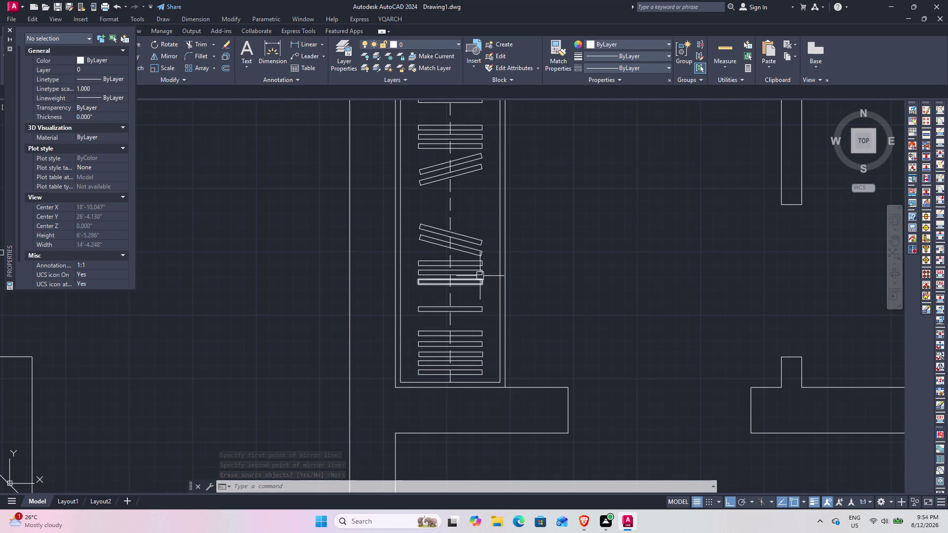
scroll(up, 3)
click(483, 260)
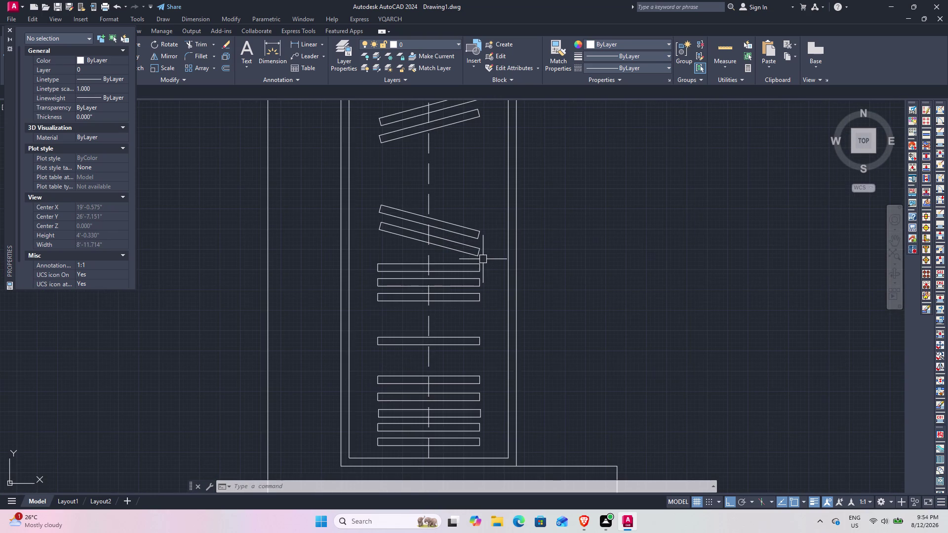
click(474, 217)
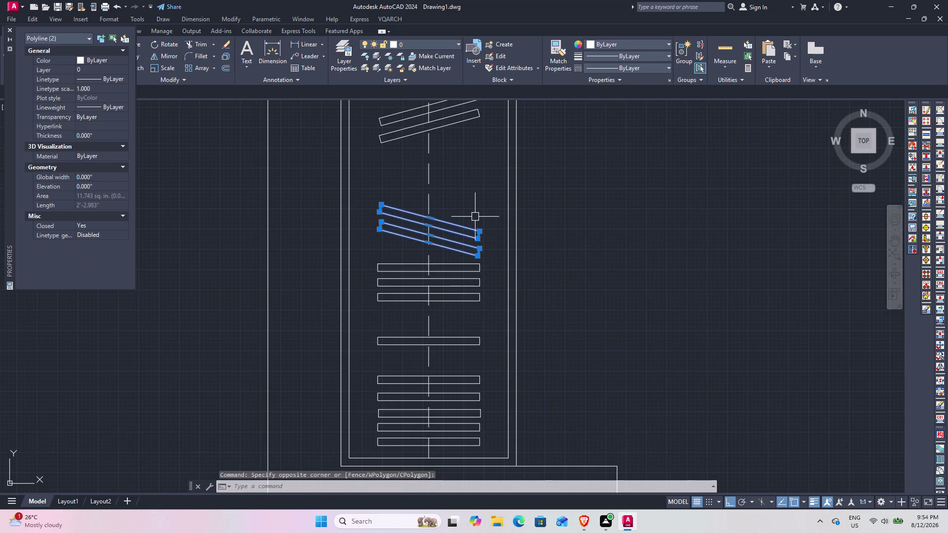
Move the two slanted shelves higher up the wardrobe.
key(Up)
key(Up)
key(Up)
key(Up)
key(Up)
key(Escape)
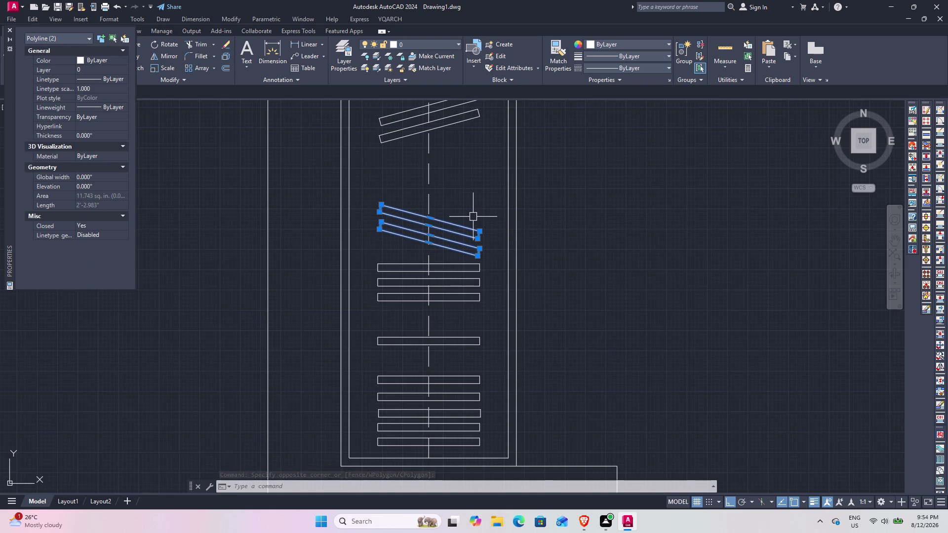
text(M)
key(space)
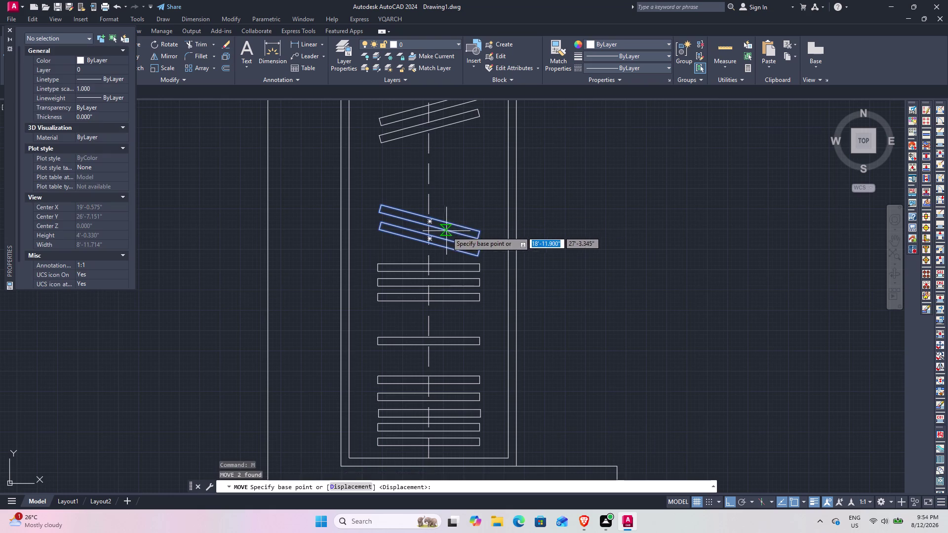
click(482, 234)
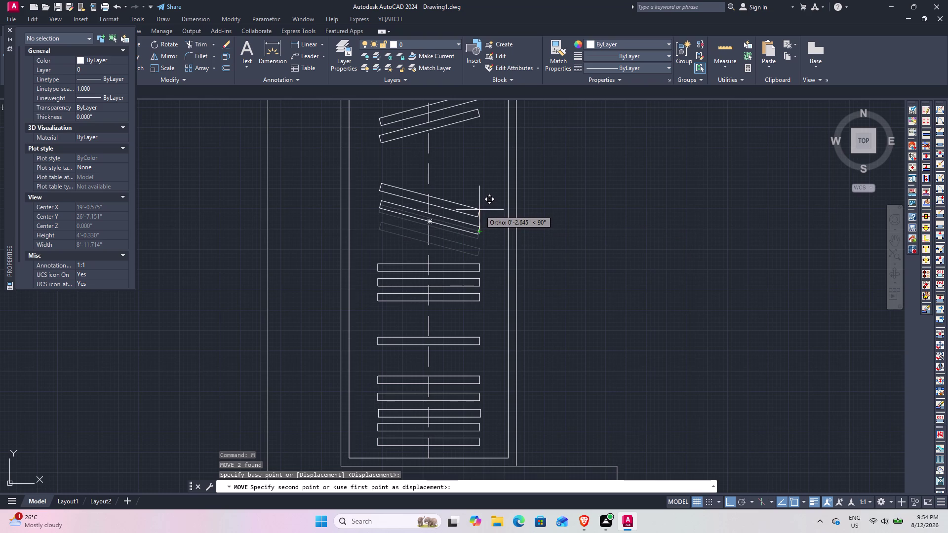
click(479, 209)
Select the three flat shelves below and move them up to close the gap.
click(484, 318)
click(475, 254)
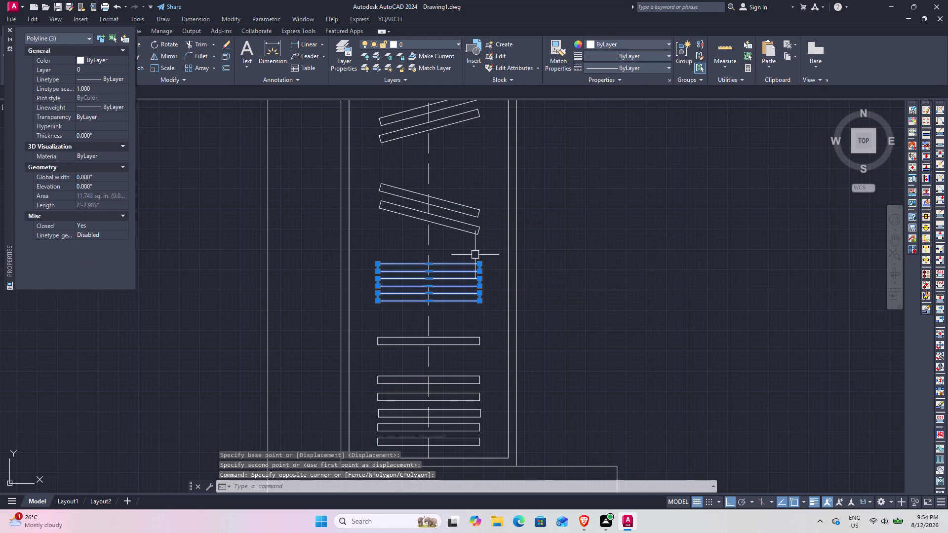
text(M)
key(space)
click(477, 299)
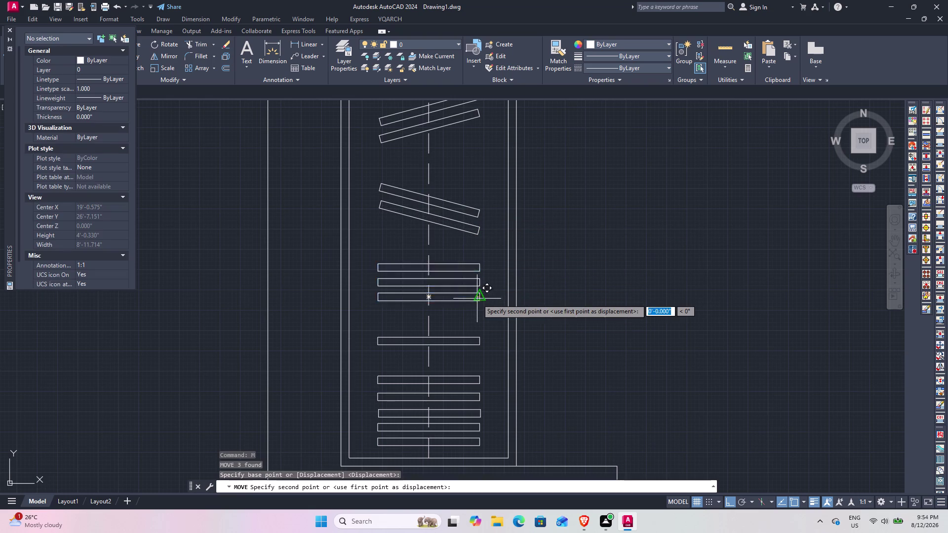
click(474, 286)
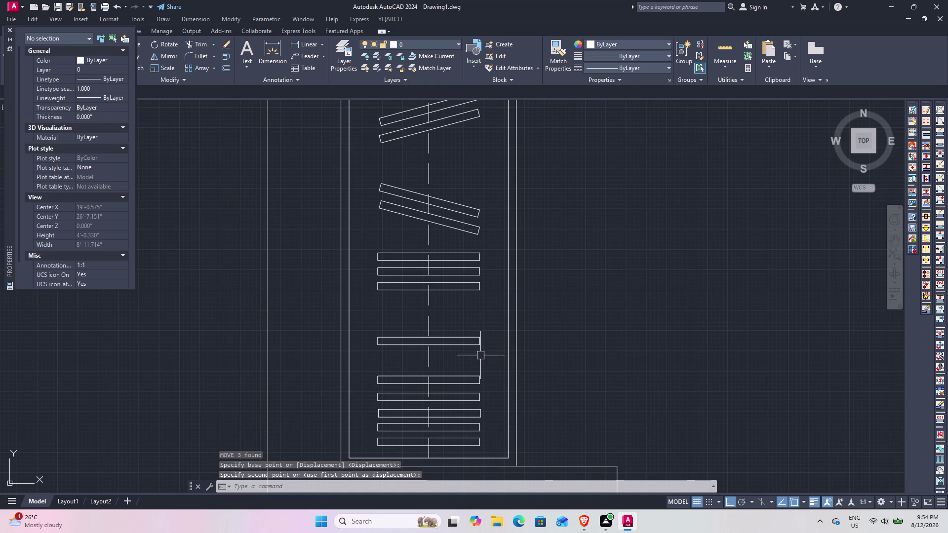
scroll(down, 3)
scroll(down, 3)
middle_drag(530, 363, 490, 250)
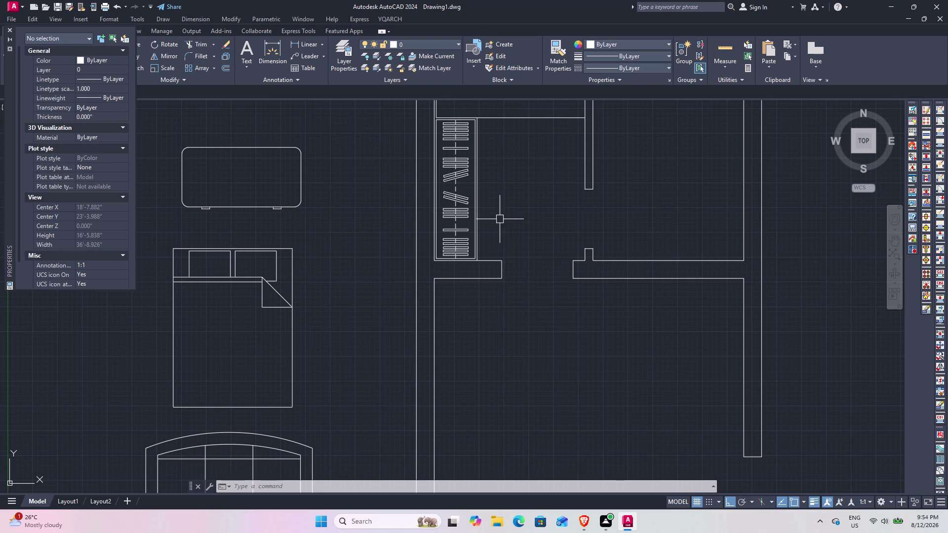
Centre the wardrobe in view and clear an accidental wall-line selection.
middle_drag(467, 142, 466, 176)
scroll(up, 3)
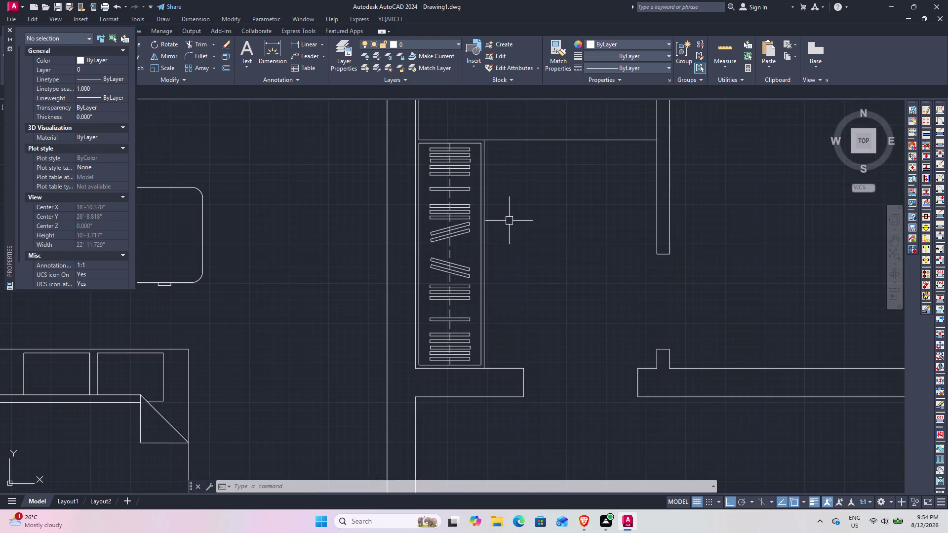
scroll(up, 3)
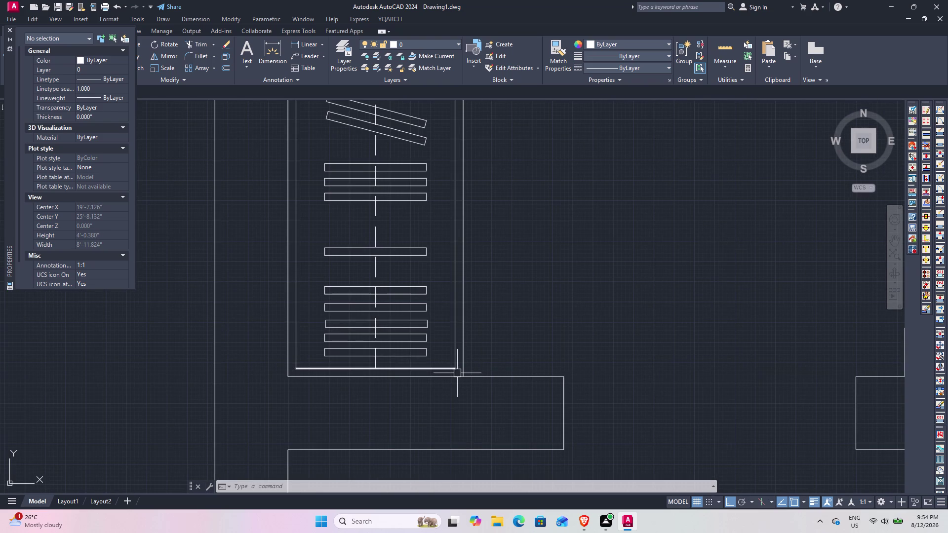
click(457, 373)
click(518, 377)
scroll(up, 3)
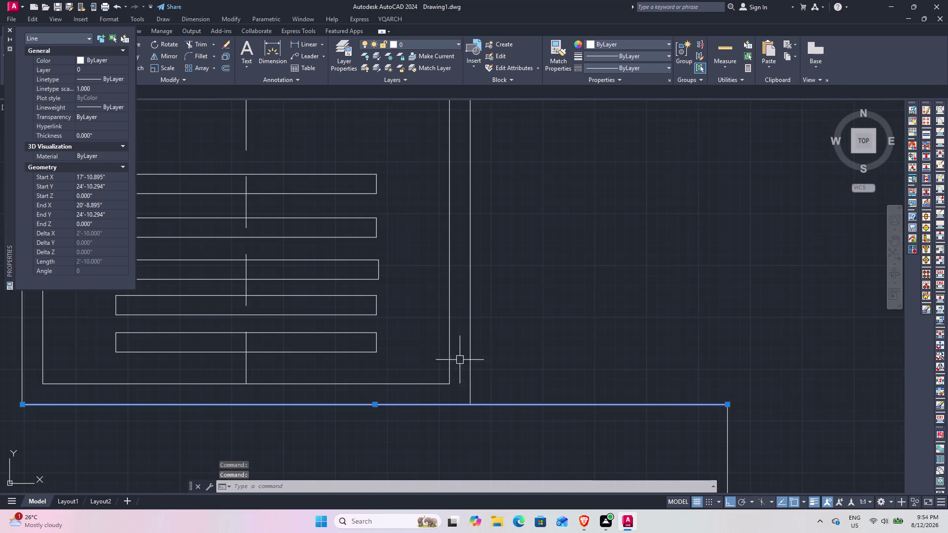
key(Escape)
Window-select the entire wardrobe, all 27 objects including the divider.
click(457, 396)
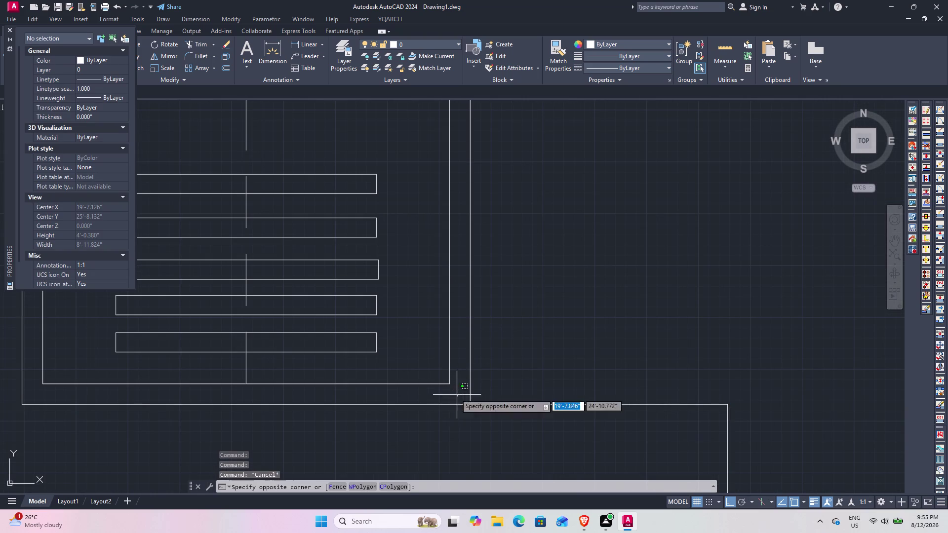
scroll(down, 3)
middle_drag(430, 249, 444, 351)
scroll(up, 3)
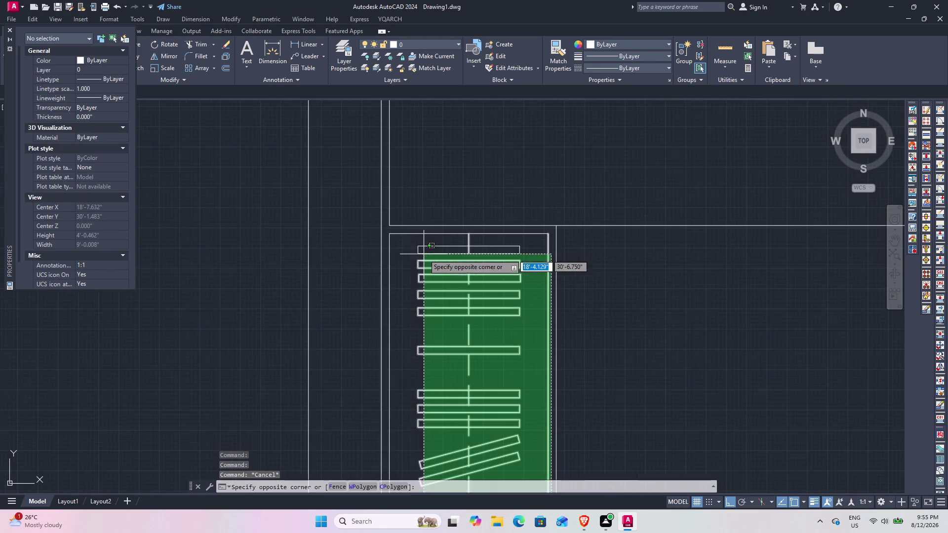
scroll(up, 3)
click(386, 231)
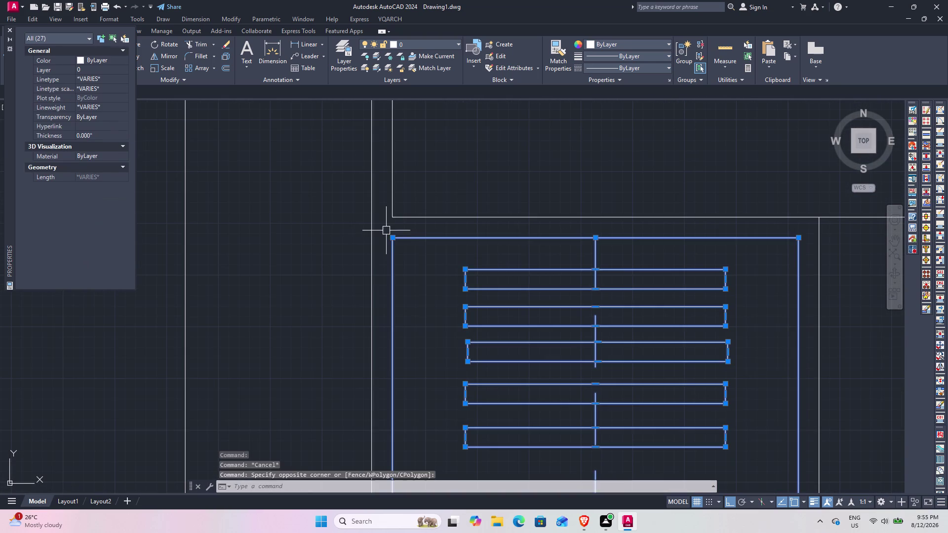
scroll(down, 3)
middle_drag(522, 277, 457, 195)
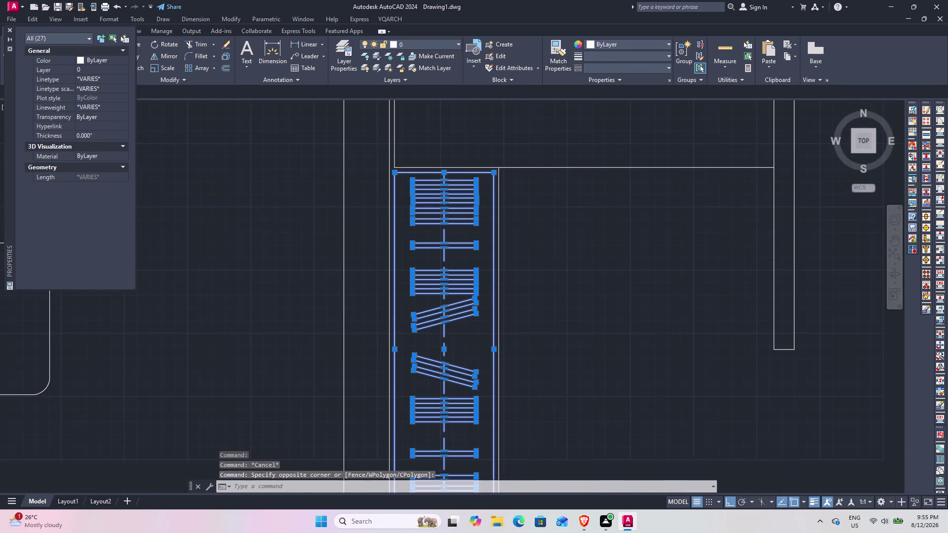
Start copying the selected wardrobe with CO and show the surrounding rooms.
key(c)
text(O)
key(space)
middle_drag(498, 303, 436, 163)
scroll(down, 3)
click(484, 338)
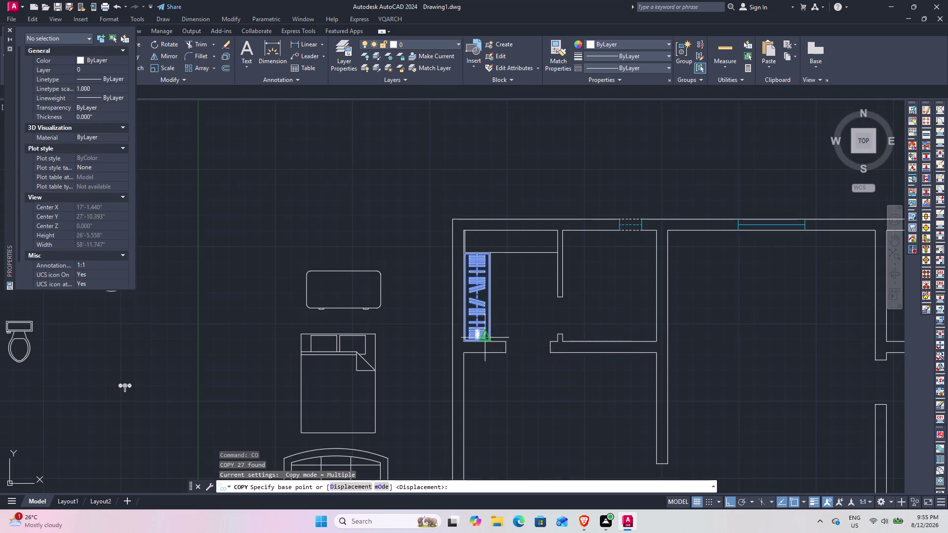
Copy the wardrobe from its corner into the room below, then select the 27-piece copy.
click(555, 452)
middle_drag(551, 427, 538, 401)
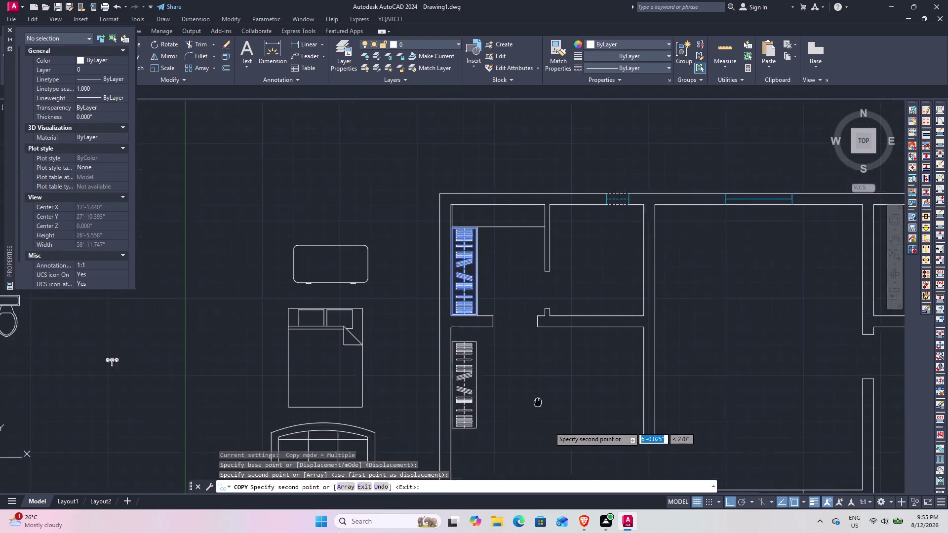
middle_drag(538, 401, 482, 317)
key(Escape)
click(439, 360)
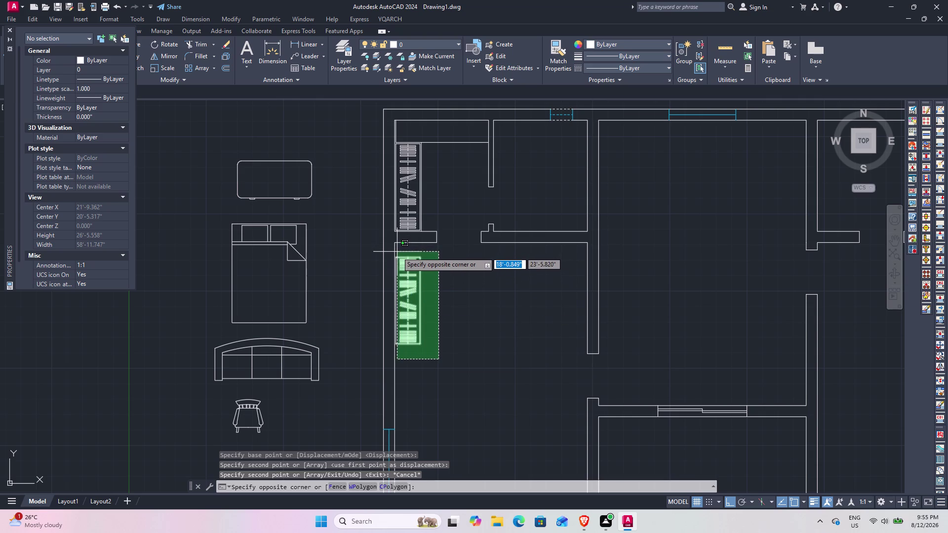
scroll(up, 3)
click(387, 246)
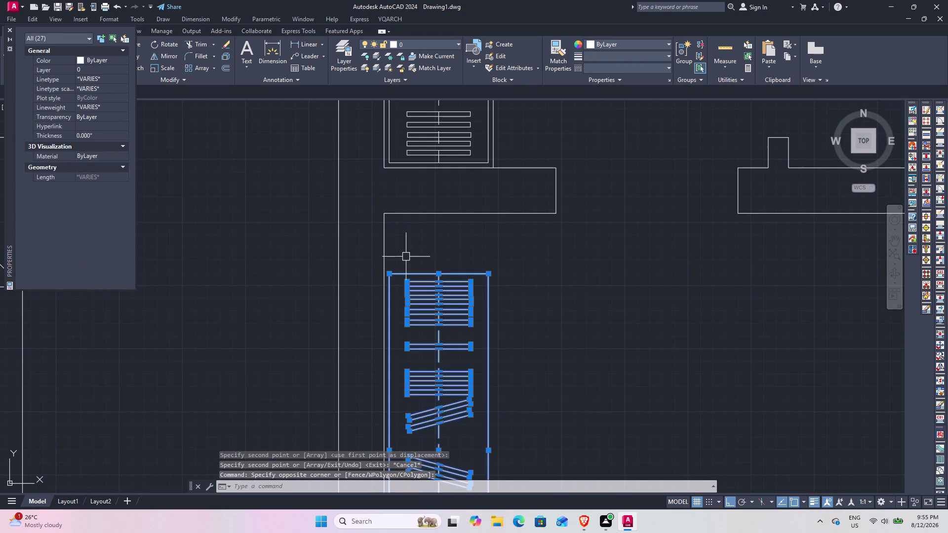
Rotate the wardrobe copy 90 degrees about its lower corner with RO so it lies horizontally.
scroll(down, 3)
middle_drag(429, 265, 443, 234)
text(RO)
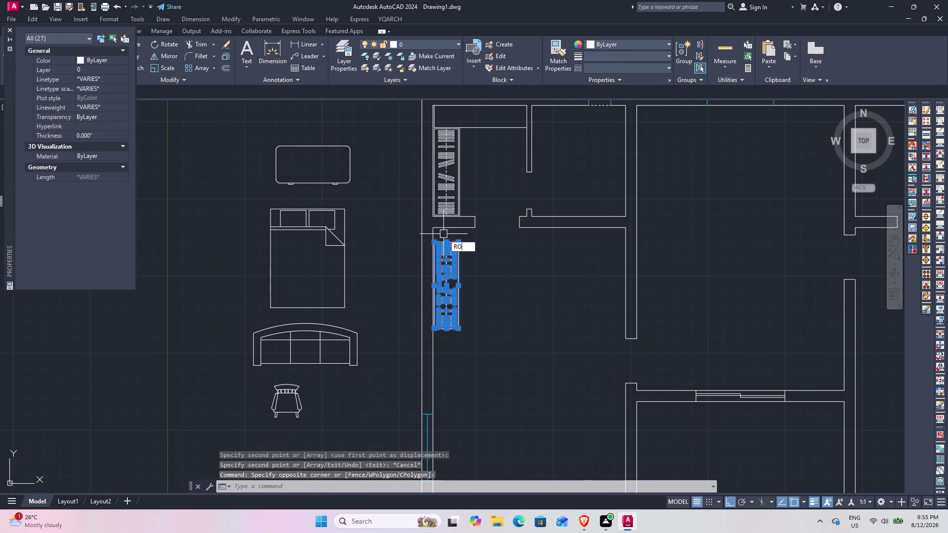
key(space)
click(460, 328)
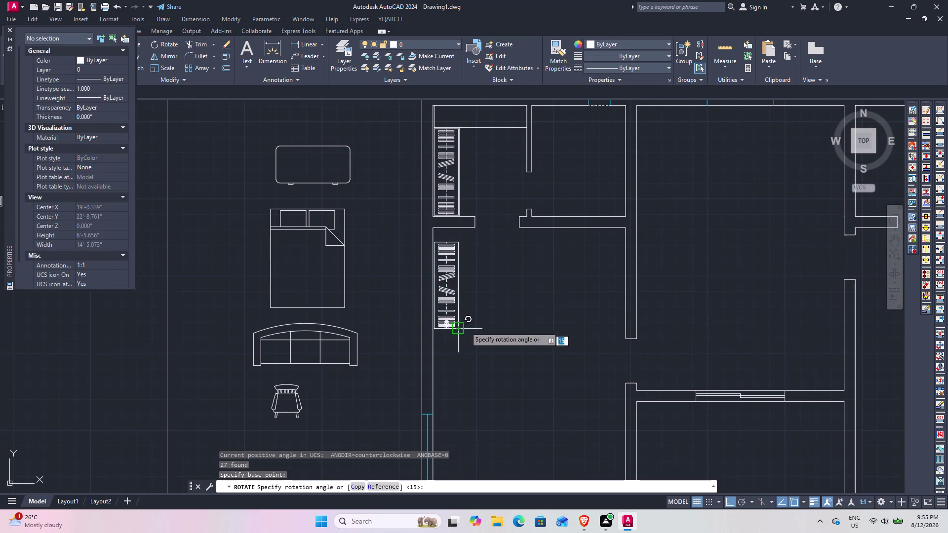
click(516, 264)
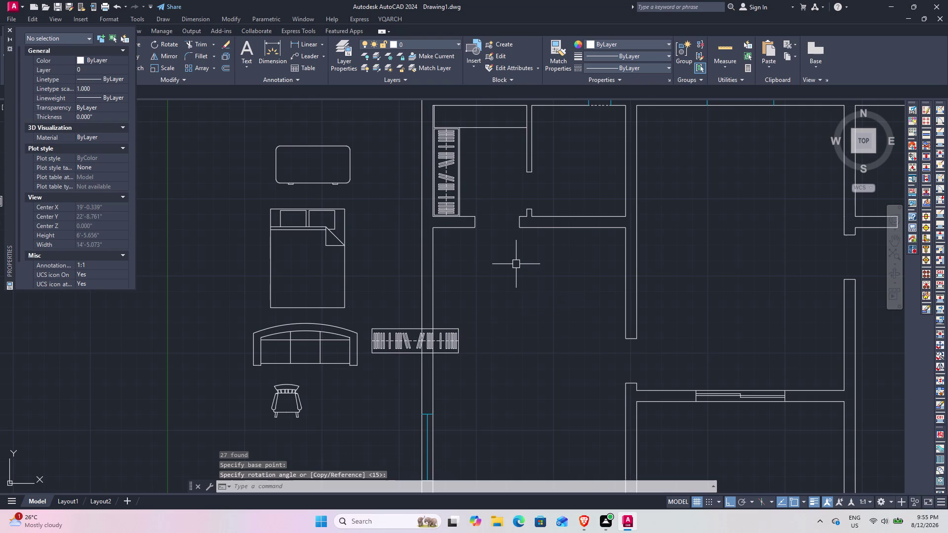
Centre the view on the rotated copy and window-select all 27 of its pieces.
middle_drag(459, 363, 528, 310)
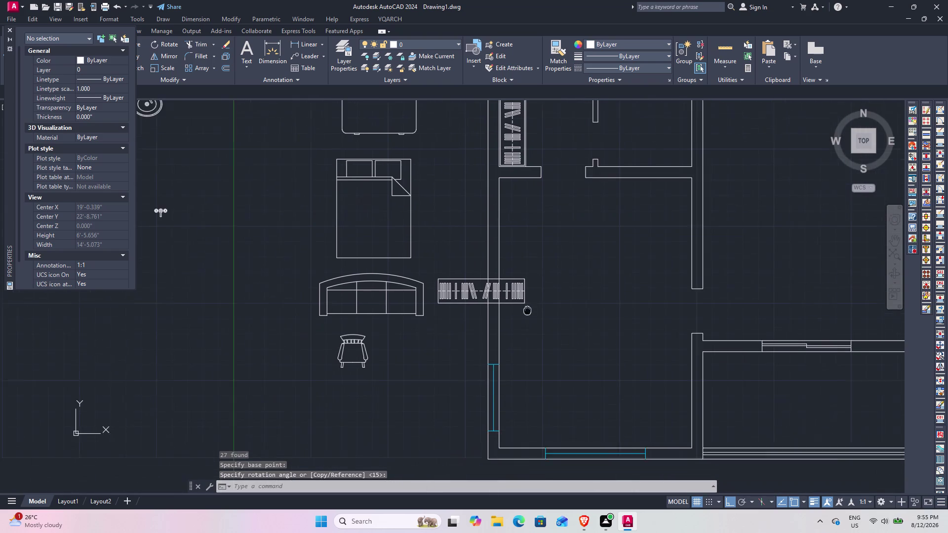
middle_drag(527, 310, 528, 310)
scroll(up, 3)
key(Escape)
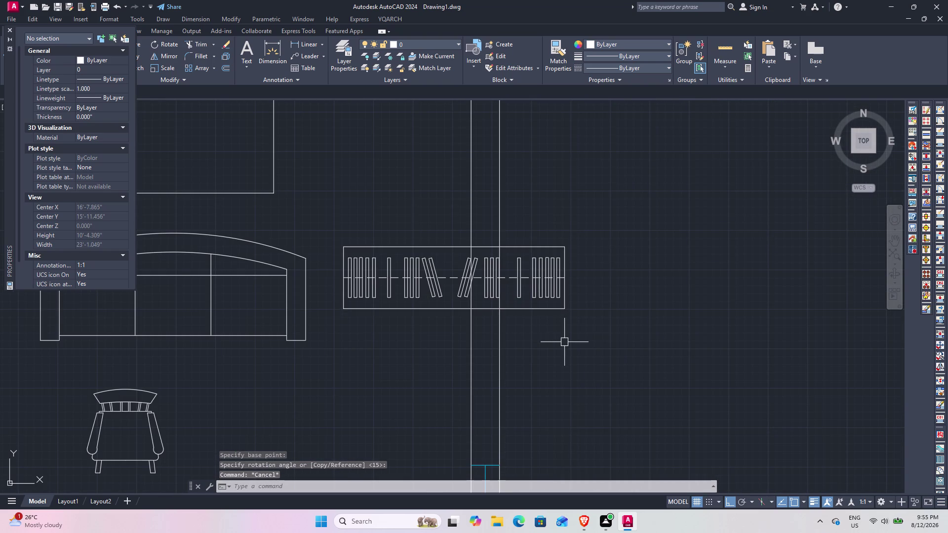
click(328, 218)
click(614, 328)
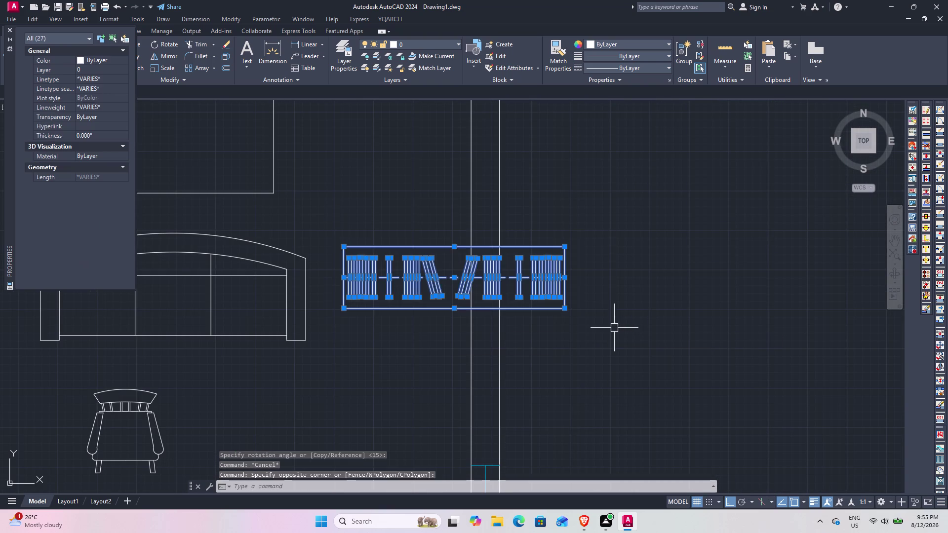
Move the rotated copy with M to just beneath the neighbouring room's upper wall.
text(M)
key(space)
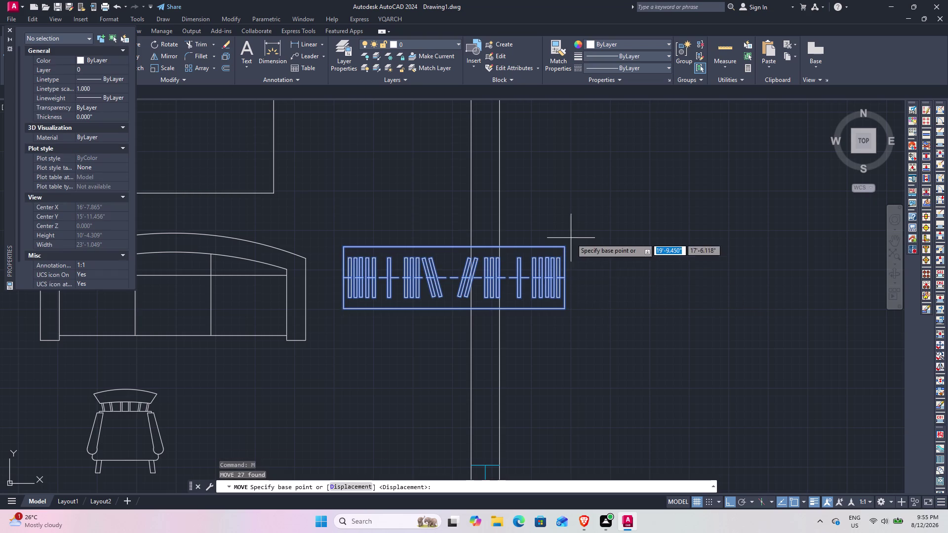
click(564, 250)
scroll(down, 3)
middle_drag(671, 228, 487, 319)
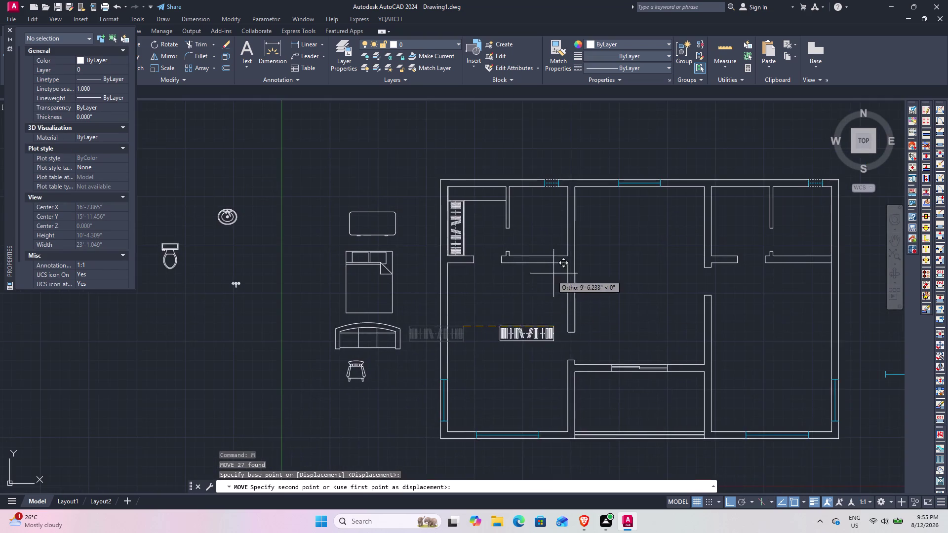
scroll(up, 3)
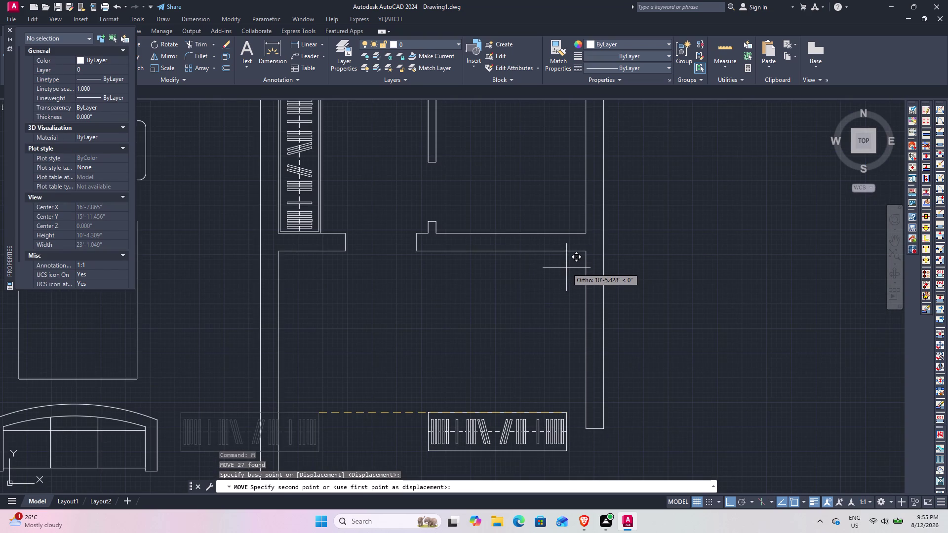
scroll(up, 3)
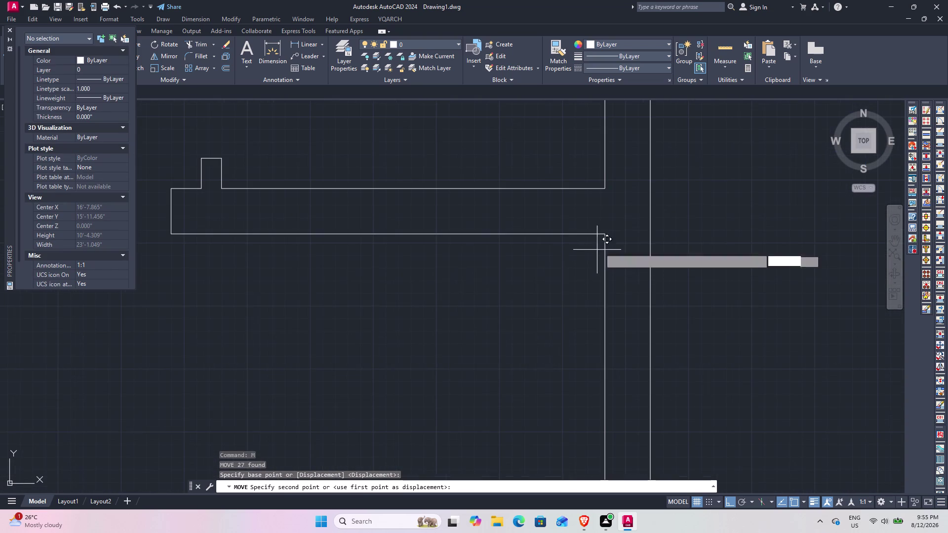
click(604, 237)
Reframe the view around the placed wardrobe and window-select all 27 of its pieces.
scroll(down, 3)
middle_drag(505, 314, 560, 278)
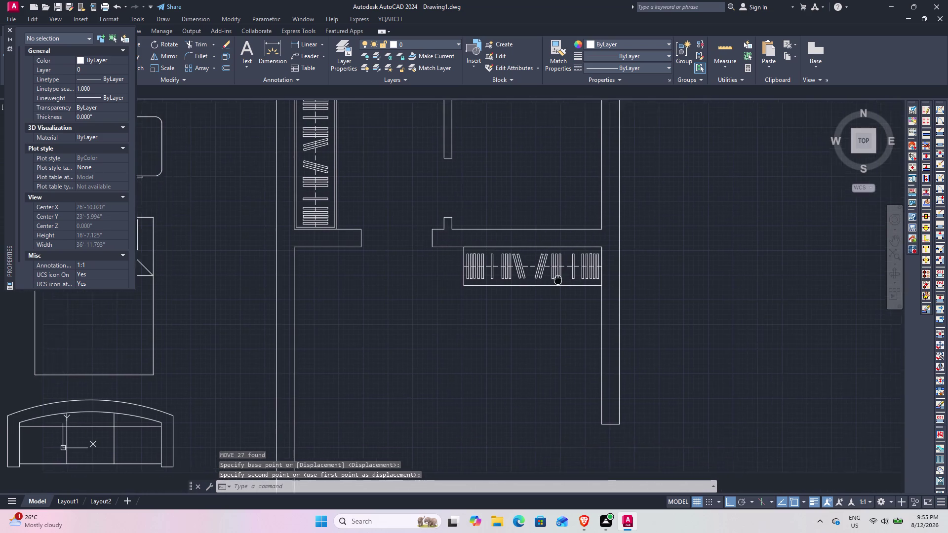
middle_drag(560, 277, 575, 272)
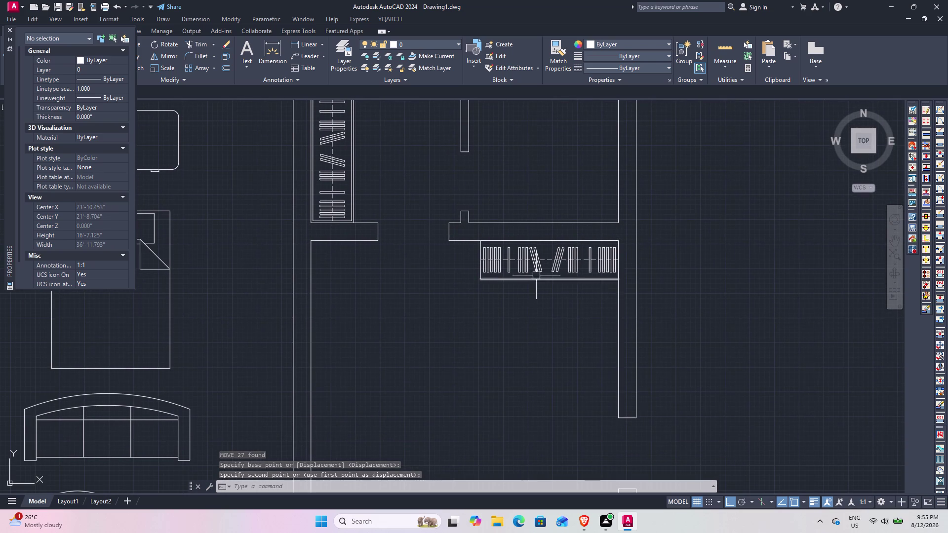
scroll(up, 3)
click(427, 200)
click(680, 299)
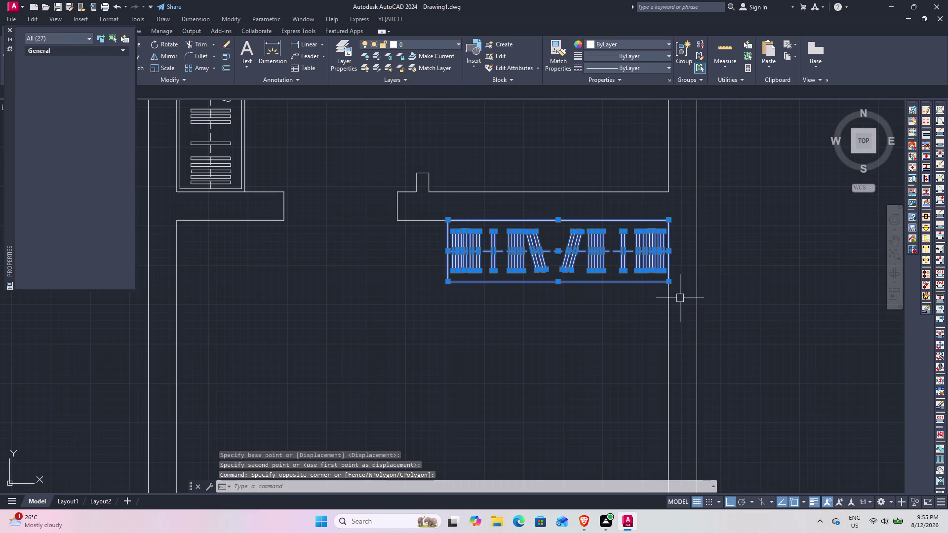
Scale the wardrobe copy with SC's Reference option until its length reaches the room's wall.
text(S)
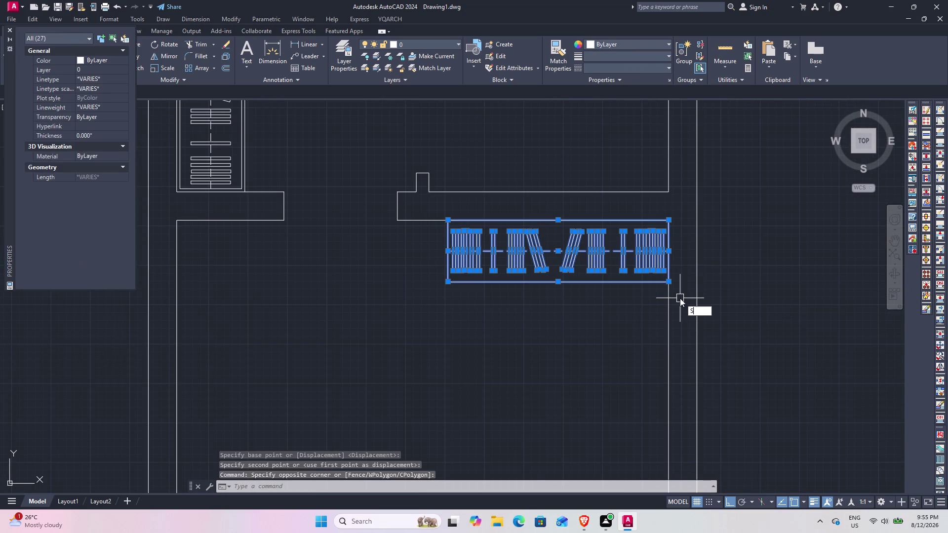
text(C)
key(space)
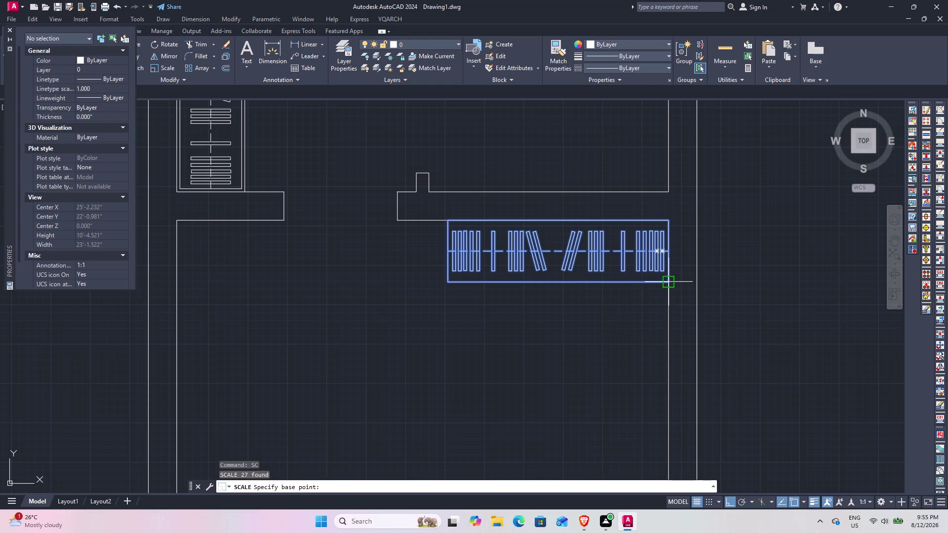
click(669, 222)
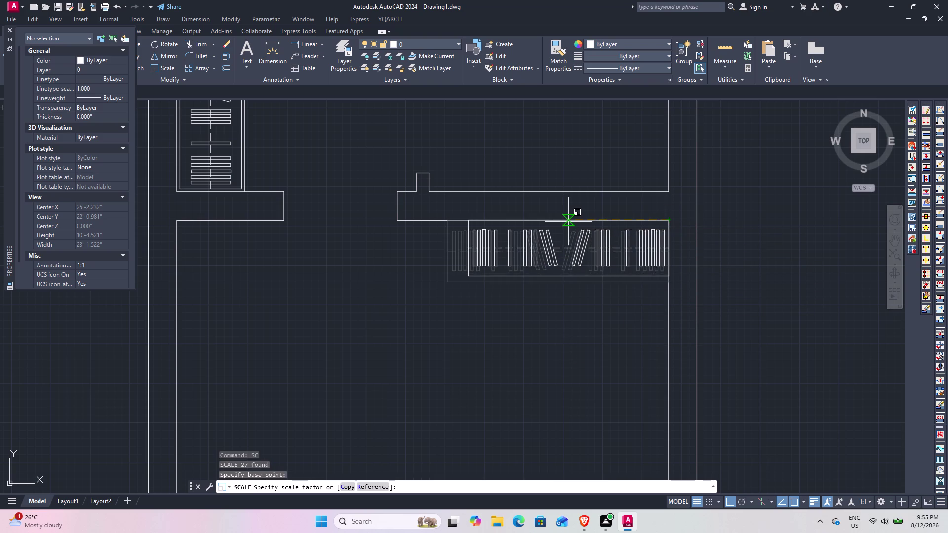
click(368, 488)
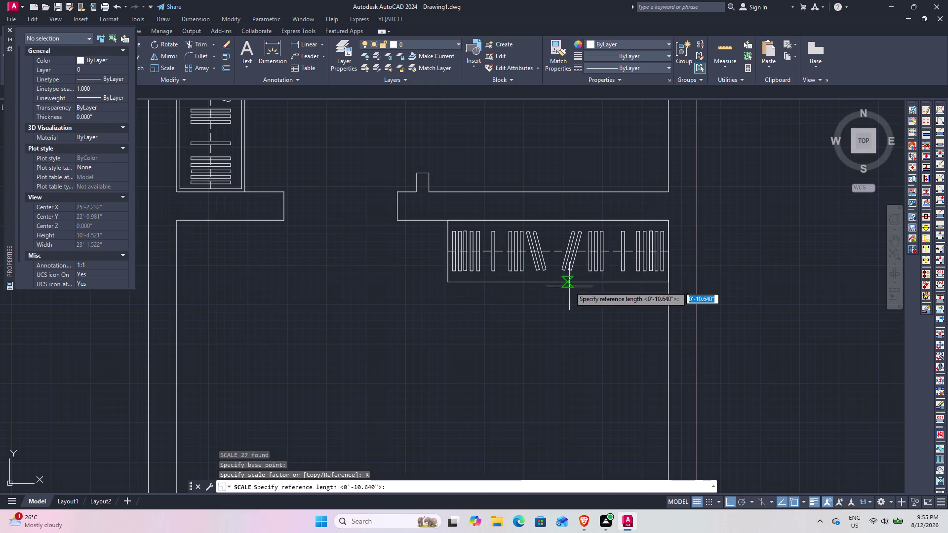
click(672, 224)
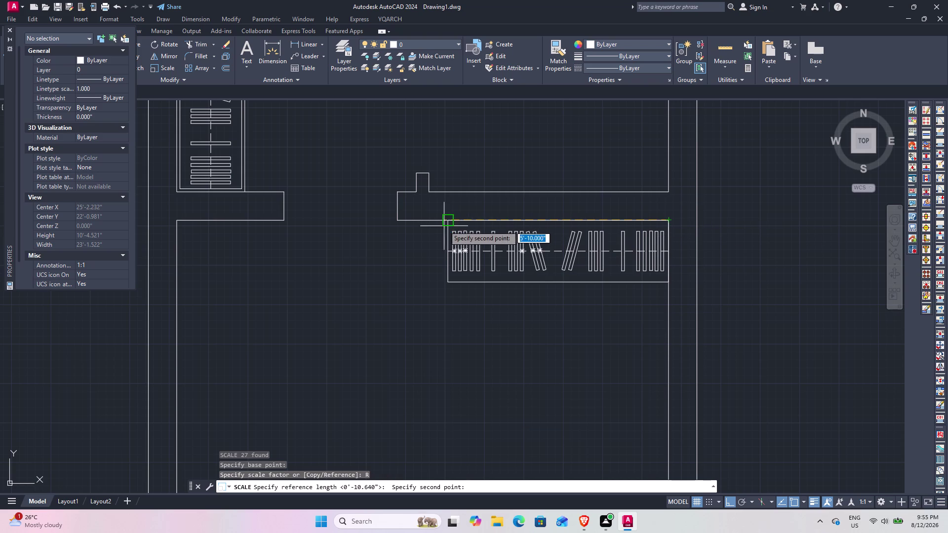
click(448, 220)
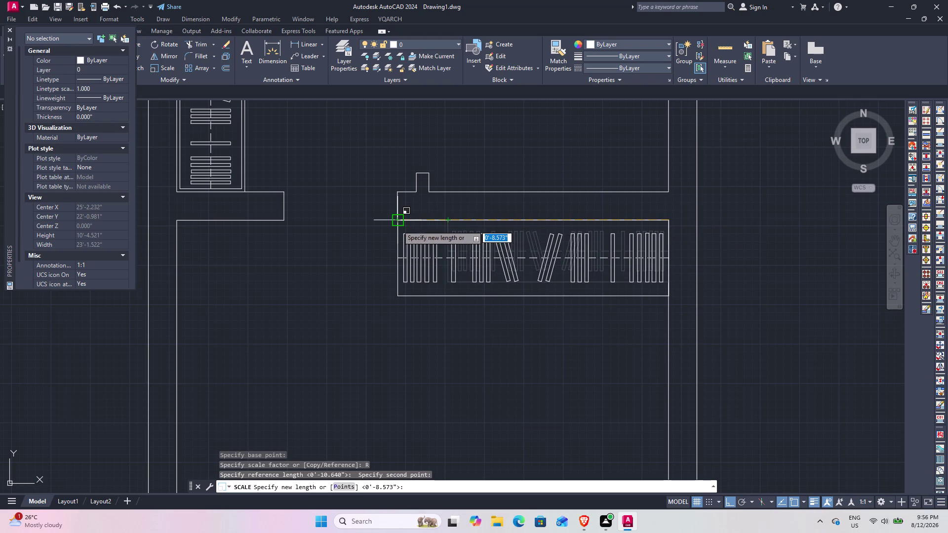
click(398, 226)
scroll(down, 3)
middle_drag(441, 318, 442, 279)
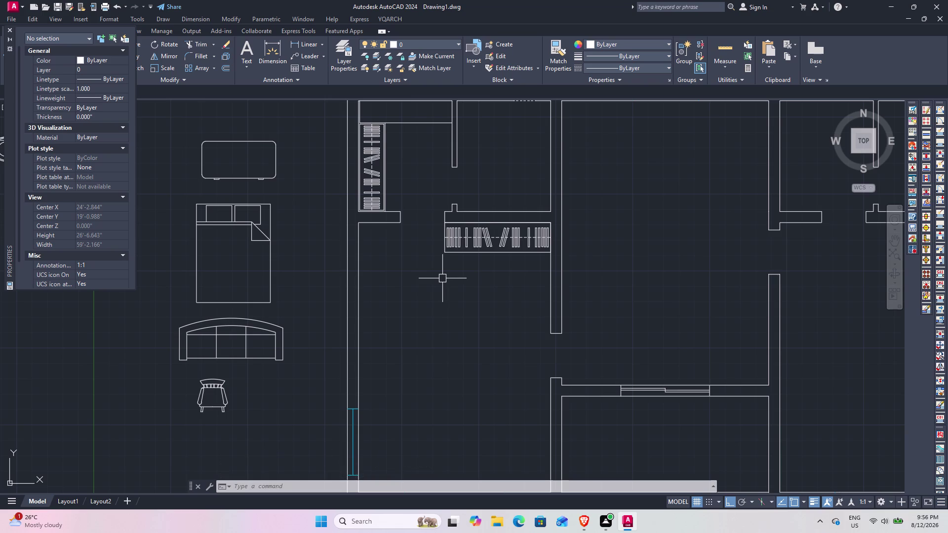
scroll(down, 3)
scroll(up, 3)
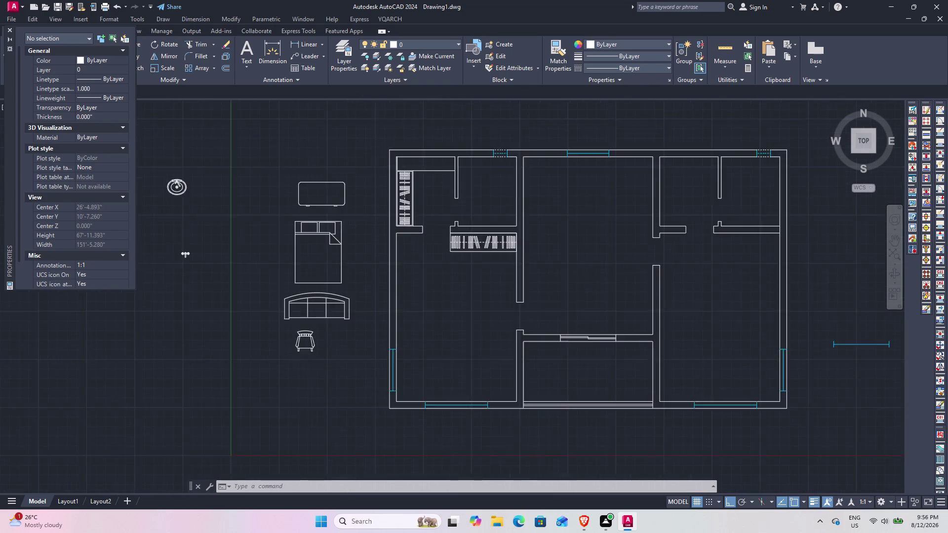
scroll(up, 3)
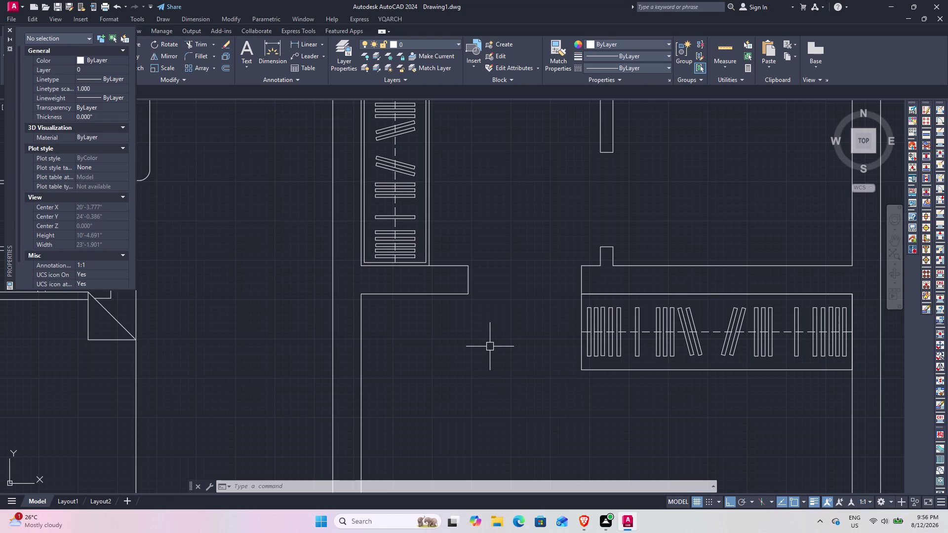
middle_drag(532, 290, 423, 426)
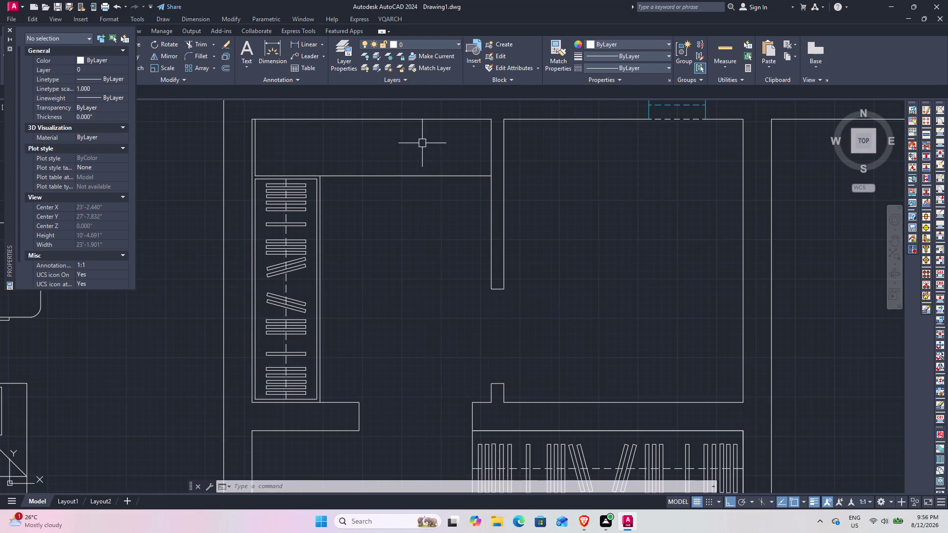
scroll(up, 3)
middle_drag(415, 144, 471, 262)
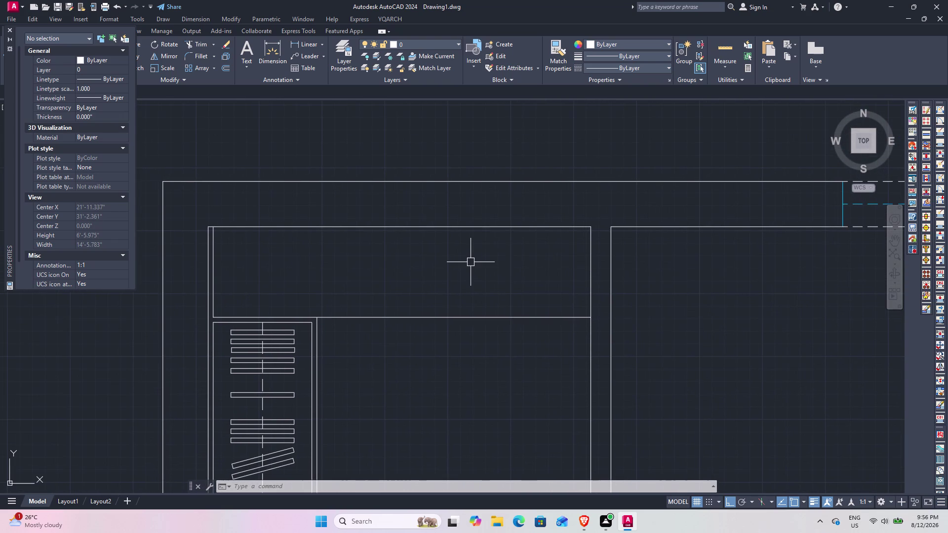